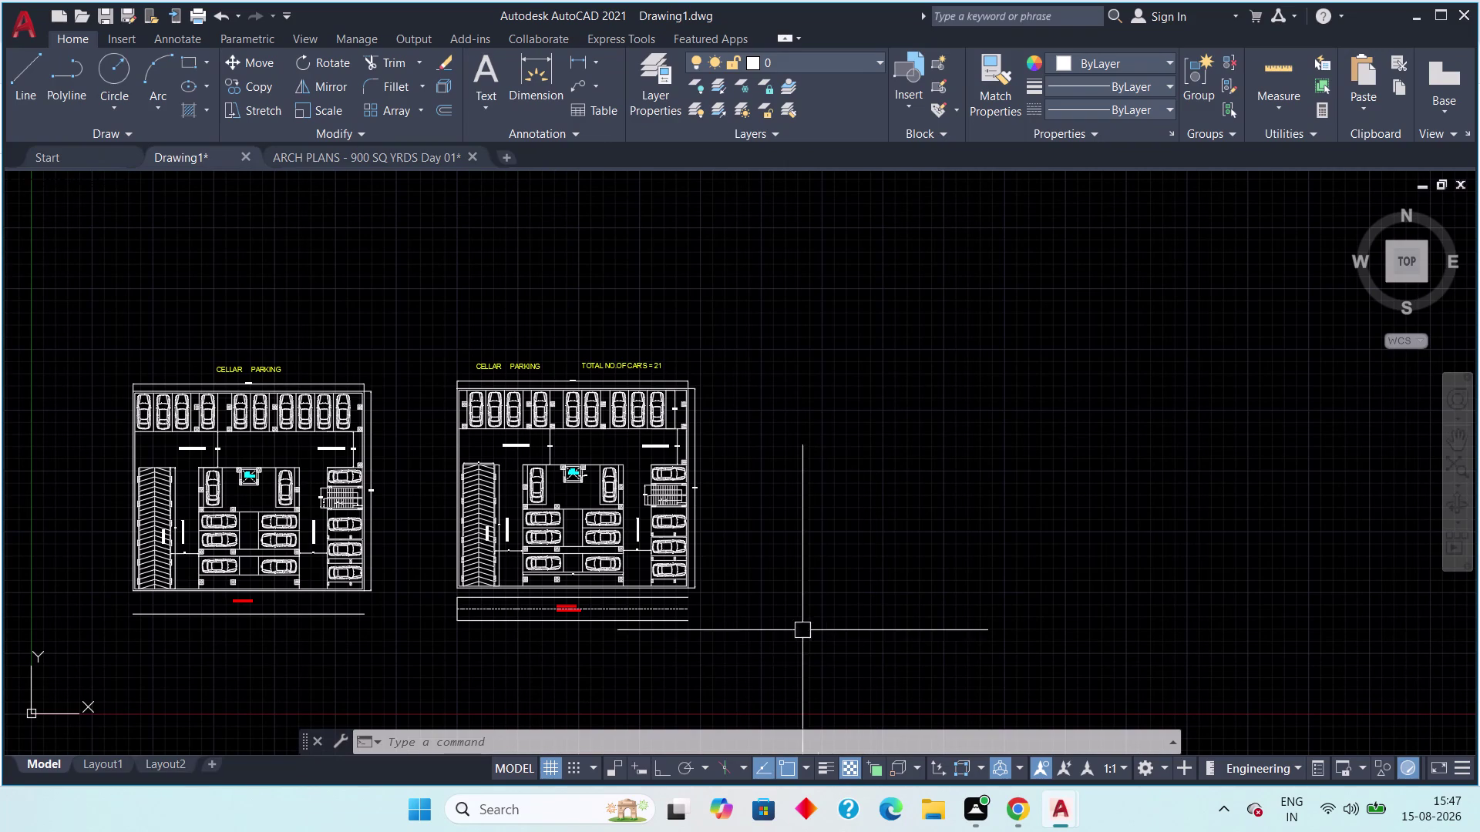
Undo the latest edits, reversing the erase of the cellar parking plan.
scroll(up, 3)
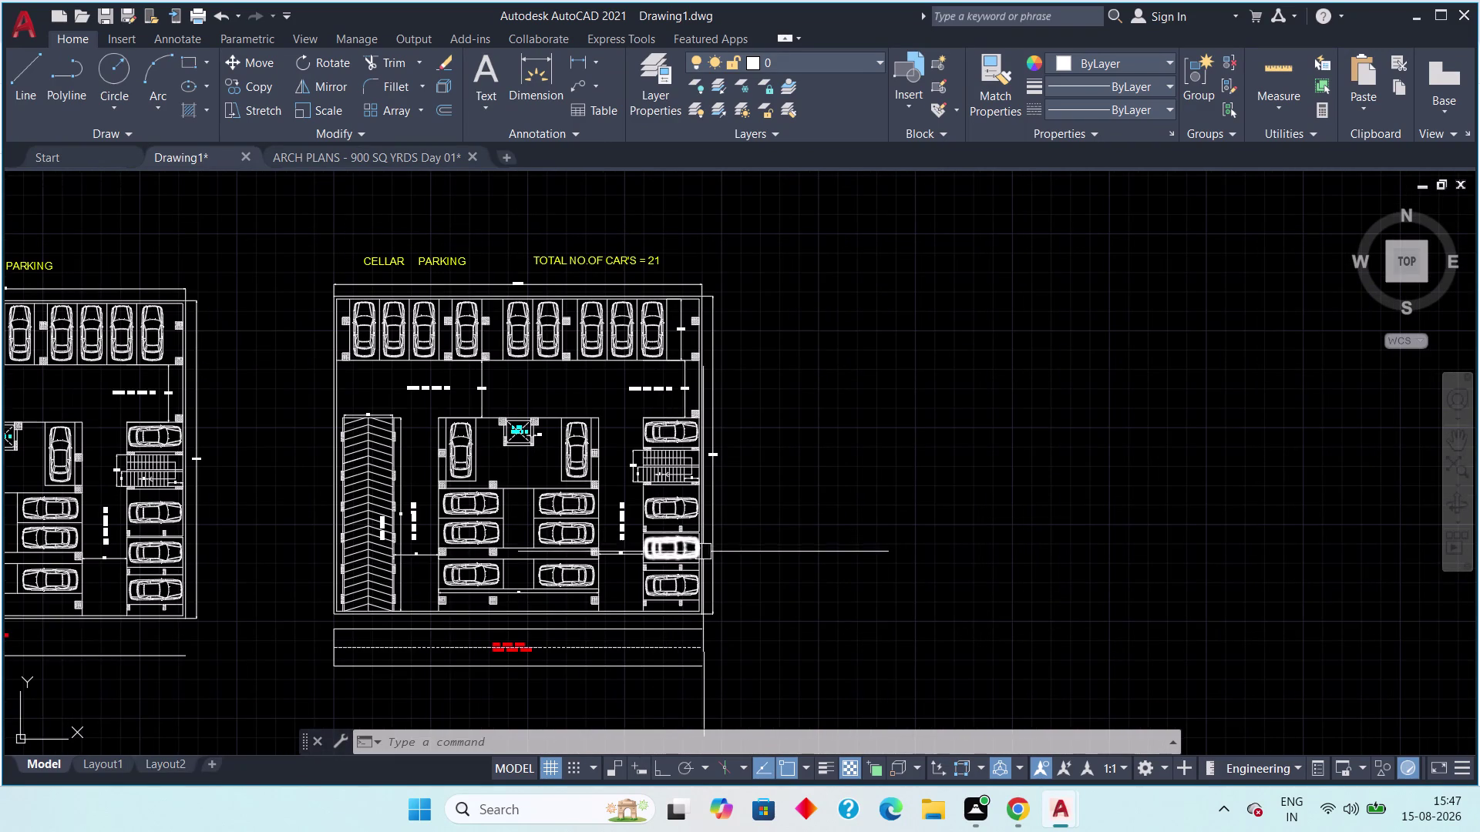
key(ctrl+z)
key(ctrl+z)
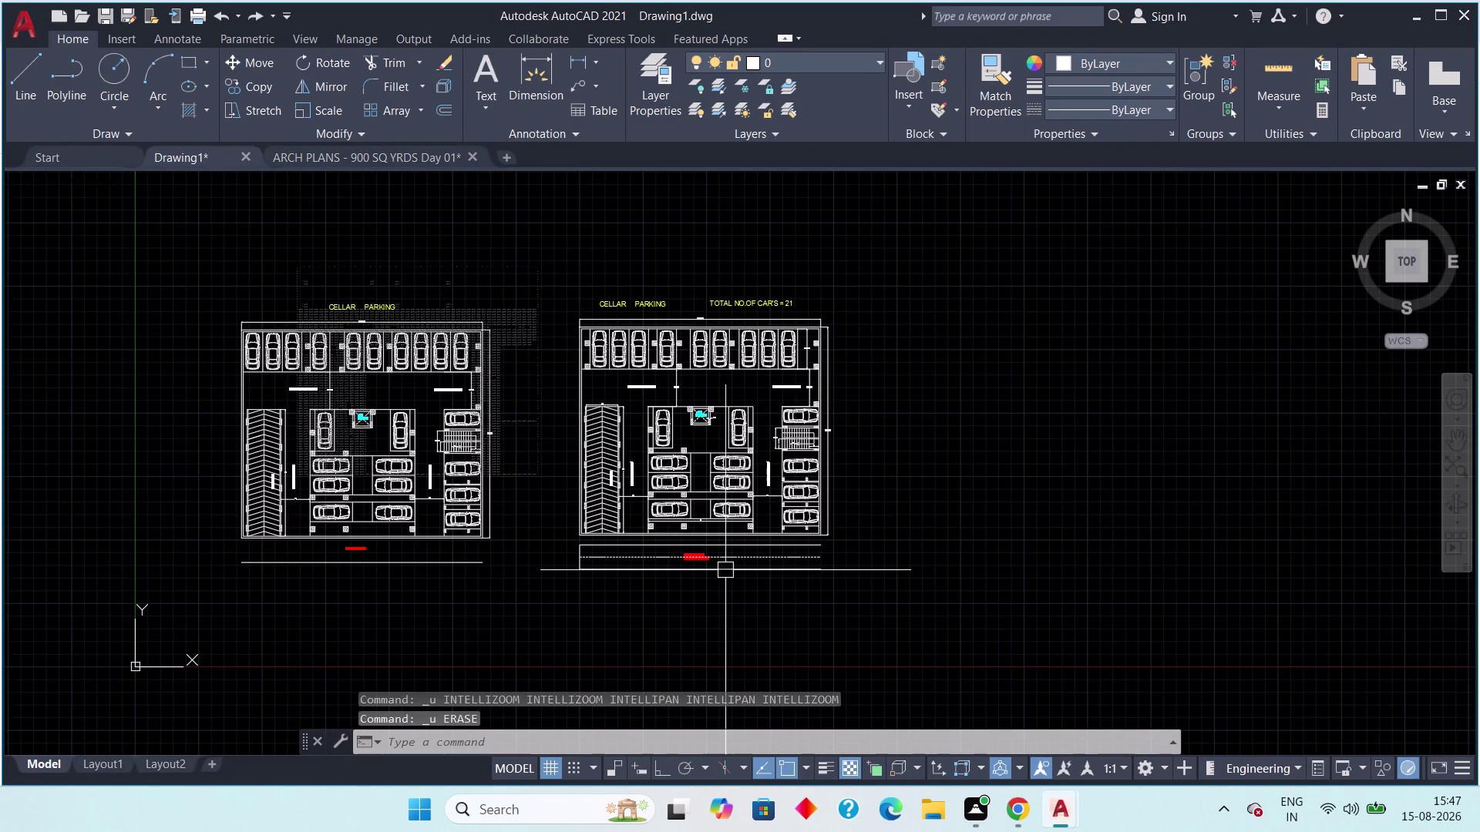
key(ctrl+z)
key(ctrl+z)
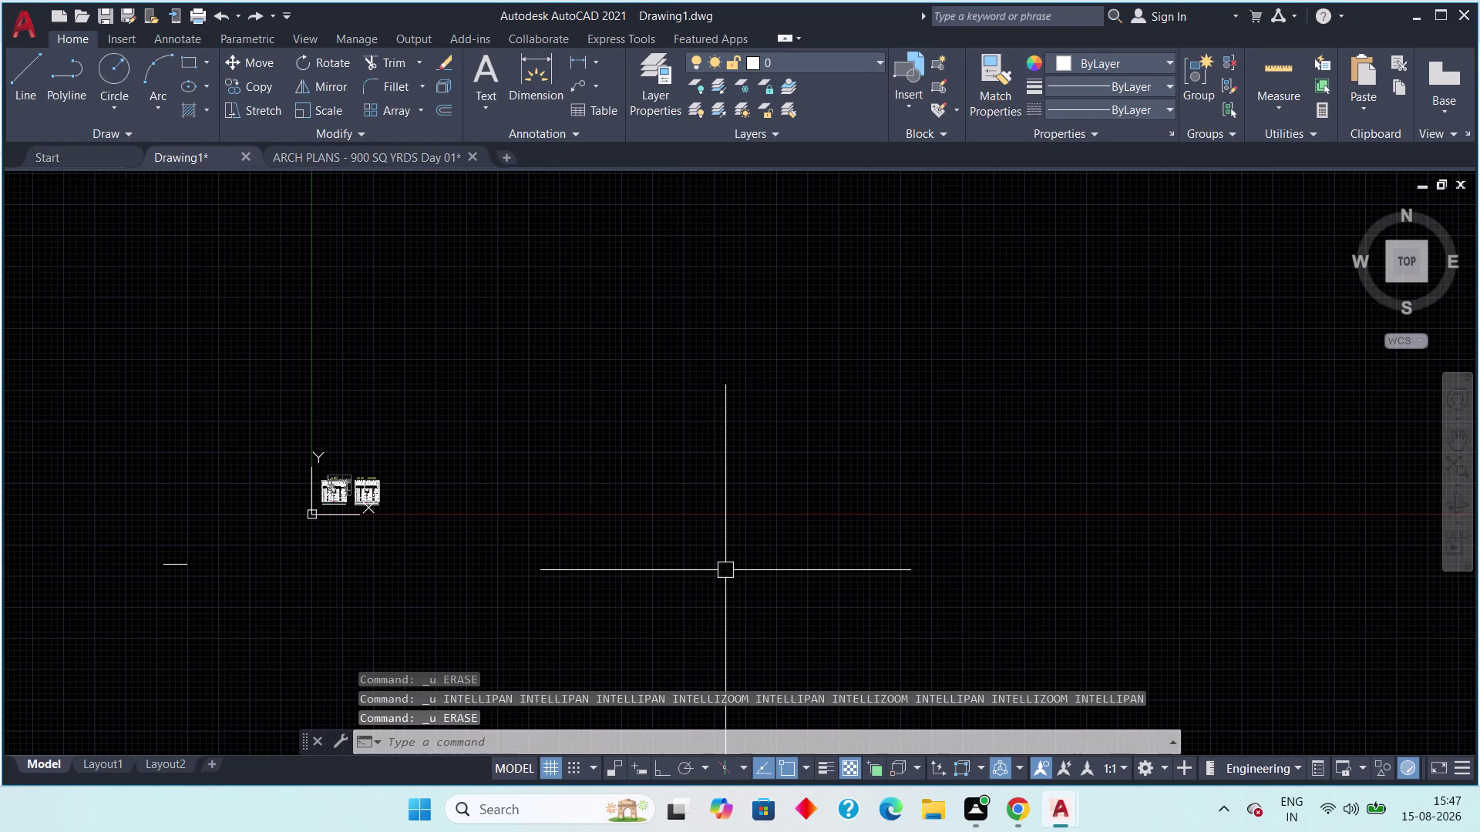
key(ctrl+z)
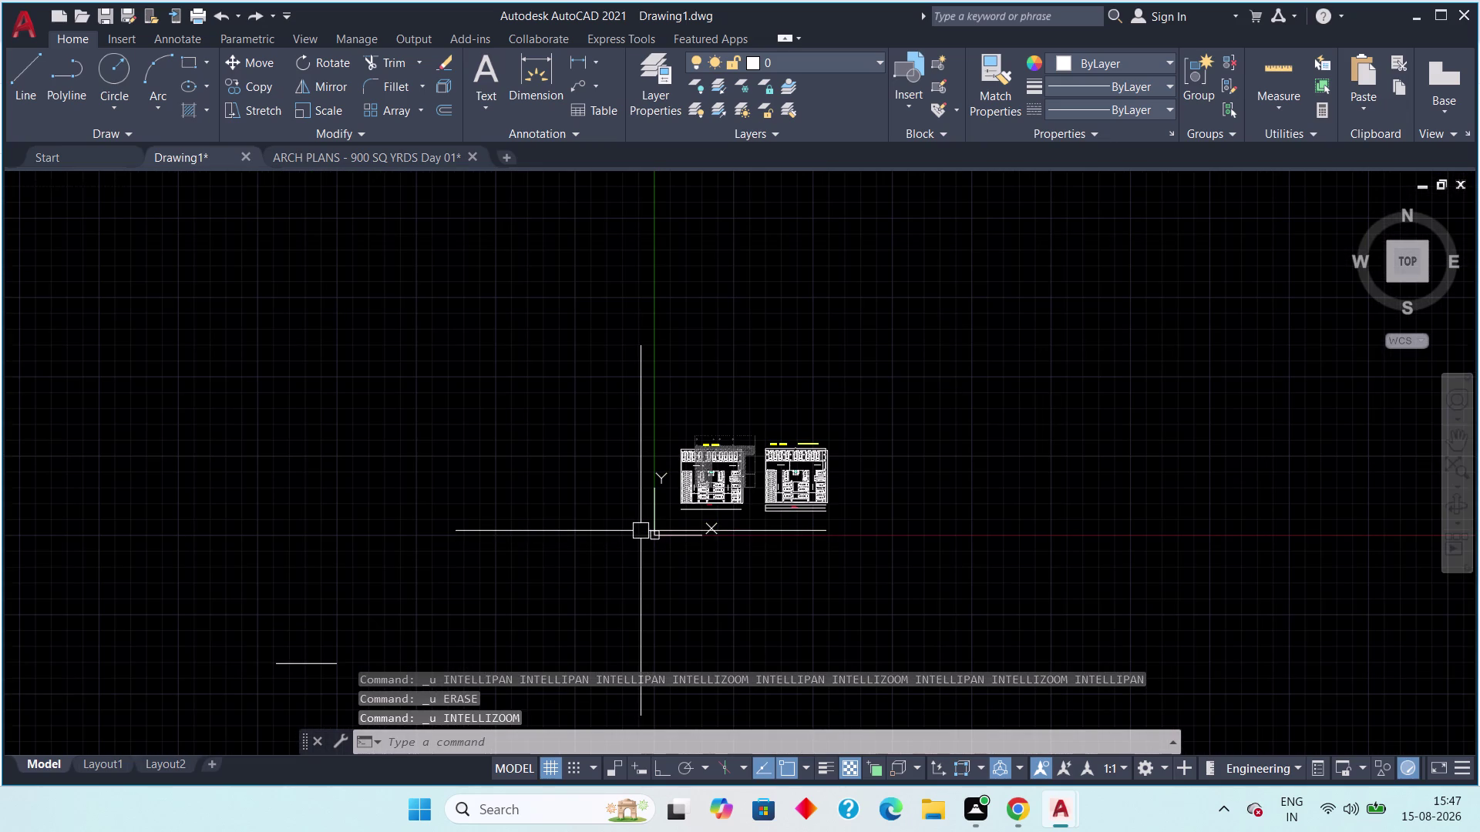
scroll(up, 3)
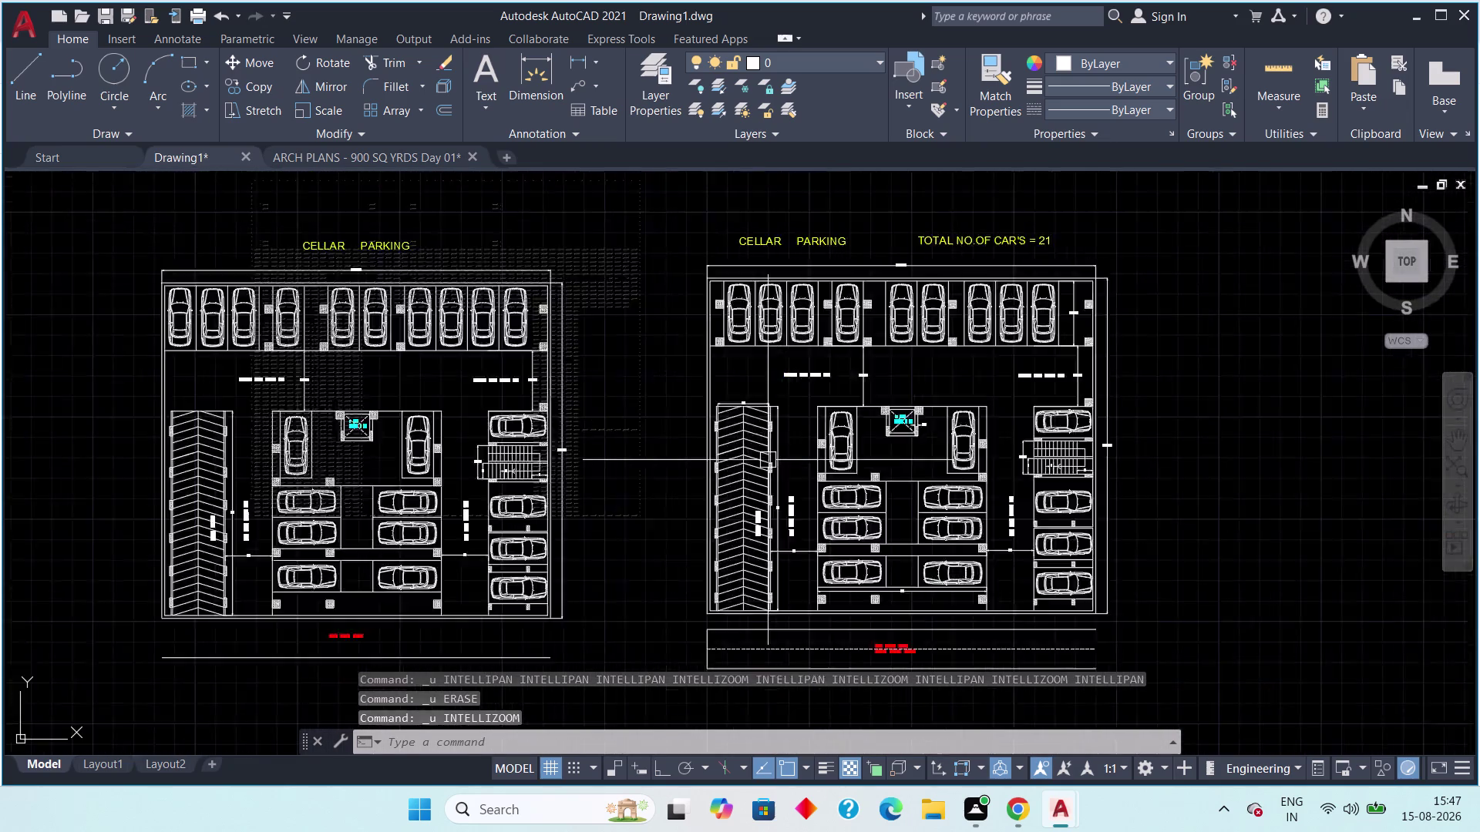
scroll(up, 3)
scroll(down, 3)
scroll(down, 3)
scroll(down, 3)
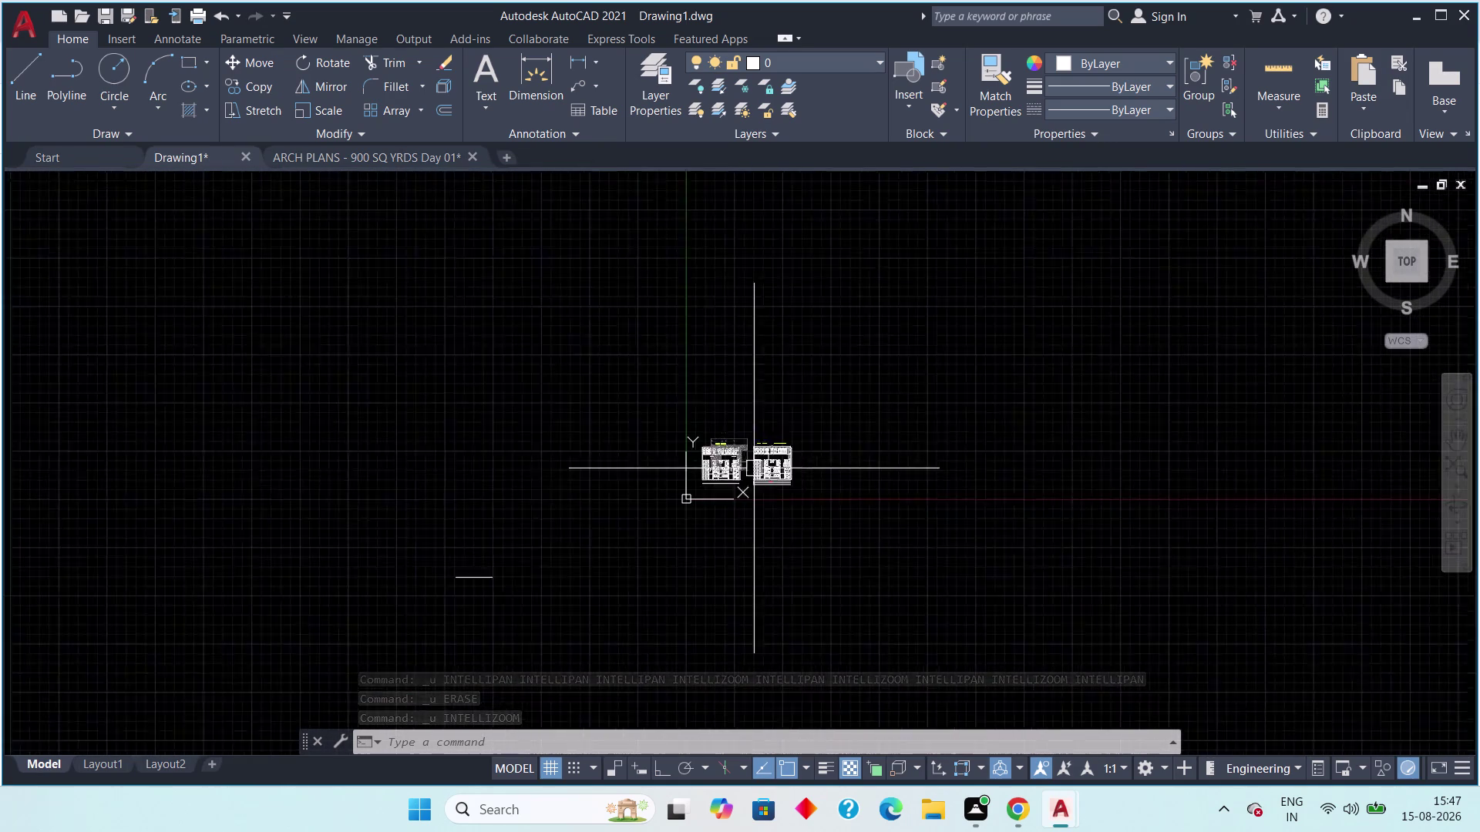
Keep undoing to reverse the earlier erase and the copy of the plan.
key(ctrl+z)
key(ctrl+z)
key(ctrl+z)
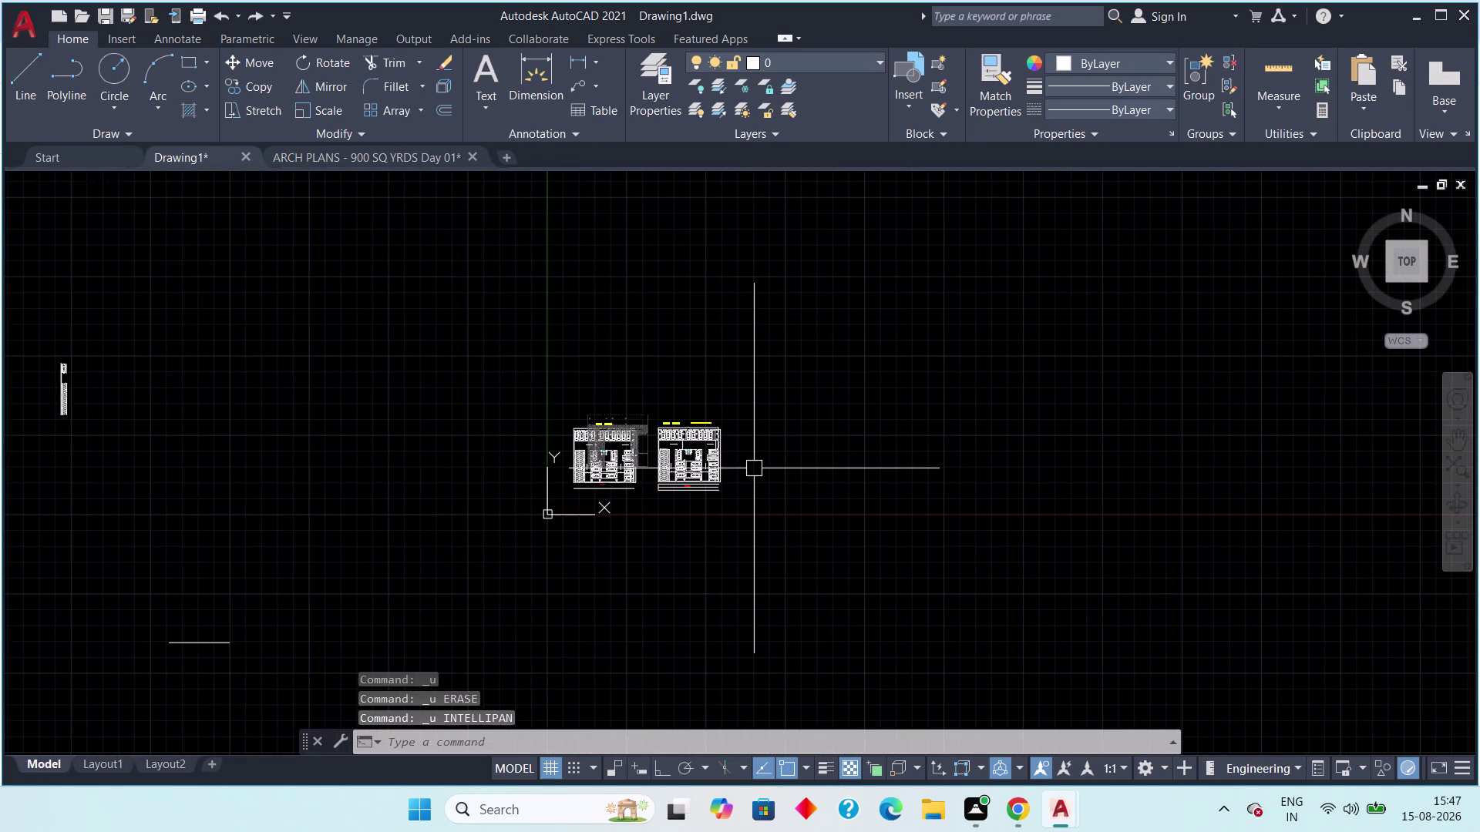
key(ctrl+z)
key(ctrl+z)
key(ctrl+z)
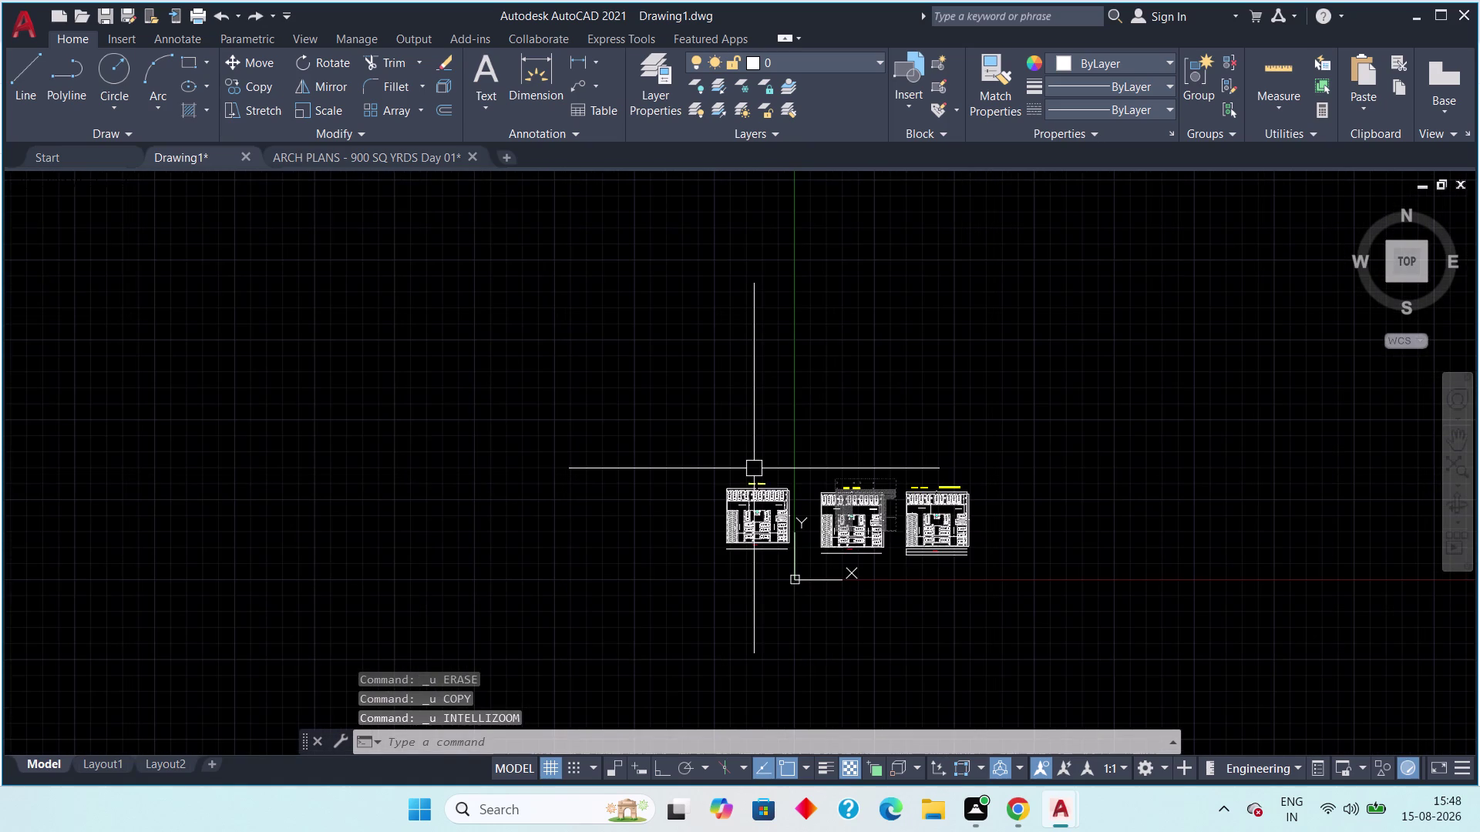
key(ctrl+z)
key(ctrl+z)
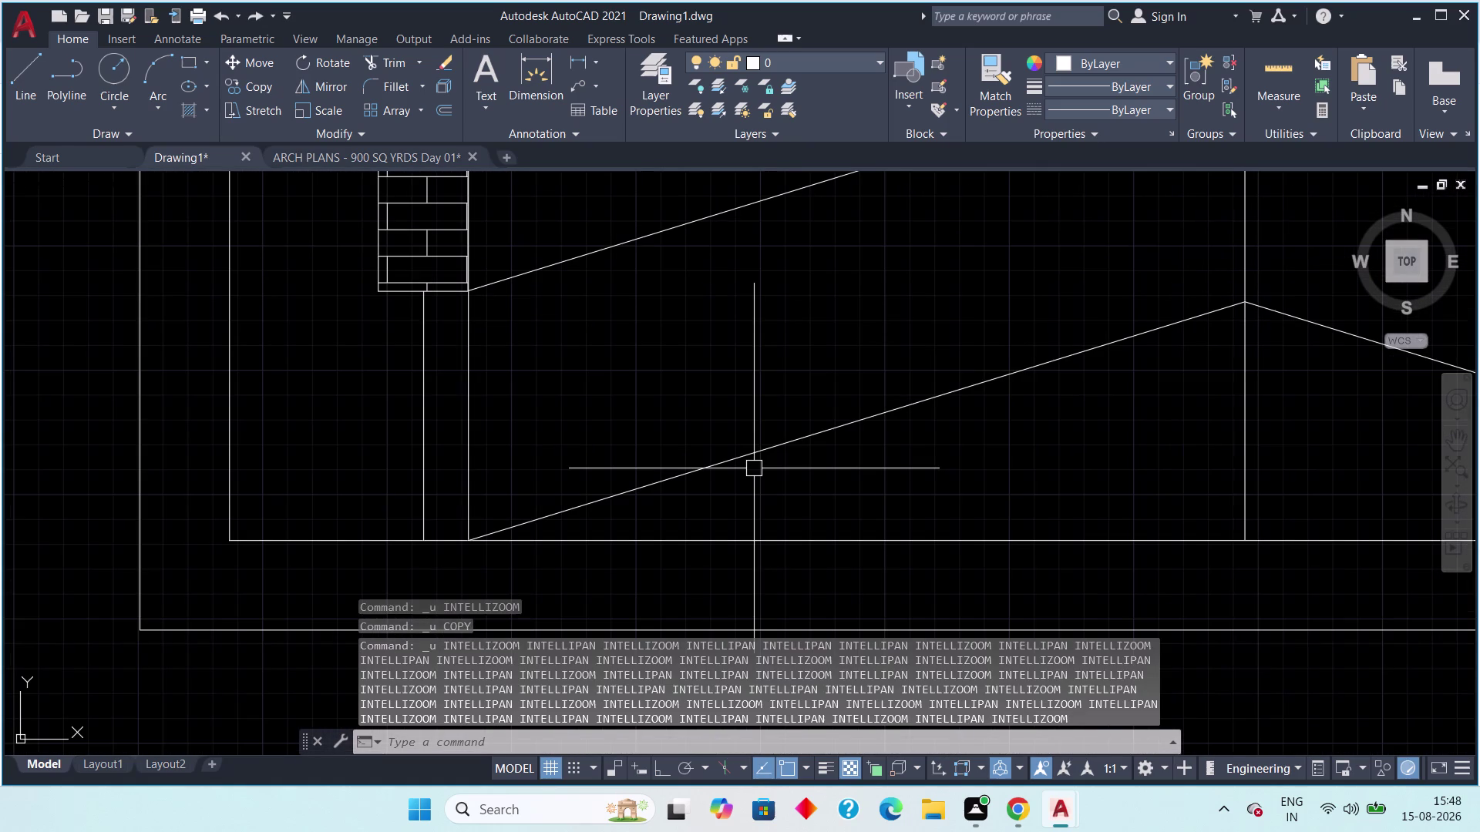
Zoom and pan so both cellar parking plans show side by side.
scroll(down, 3)
scroll(down, 3)
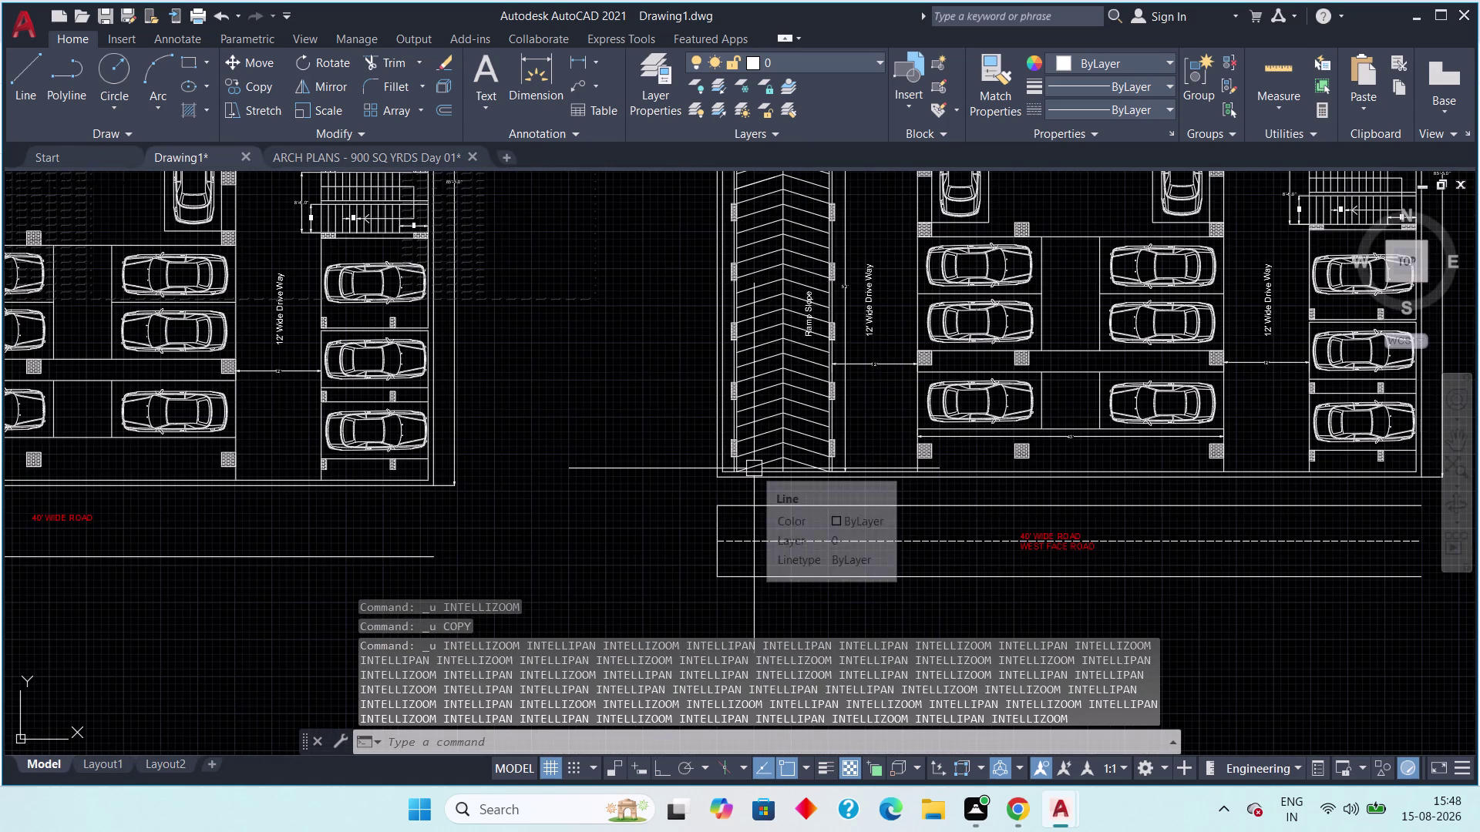
scroll(up, 3)
scroll(up, 3)
scroll(down, 3)
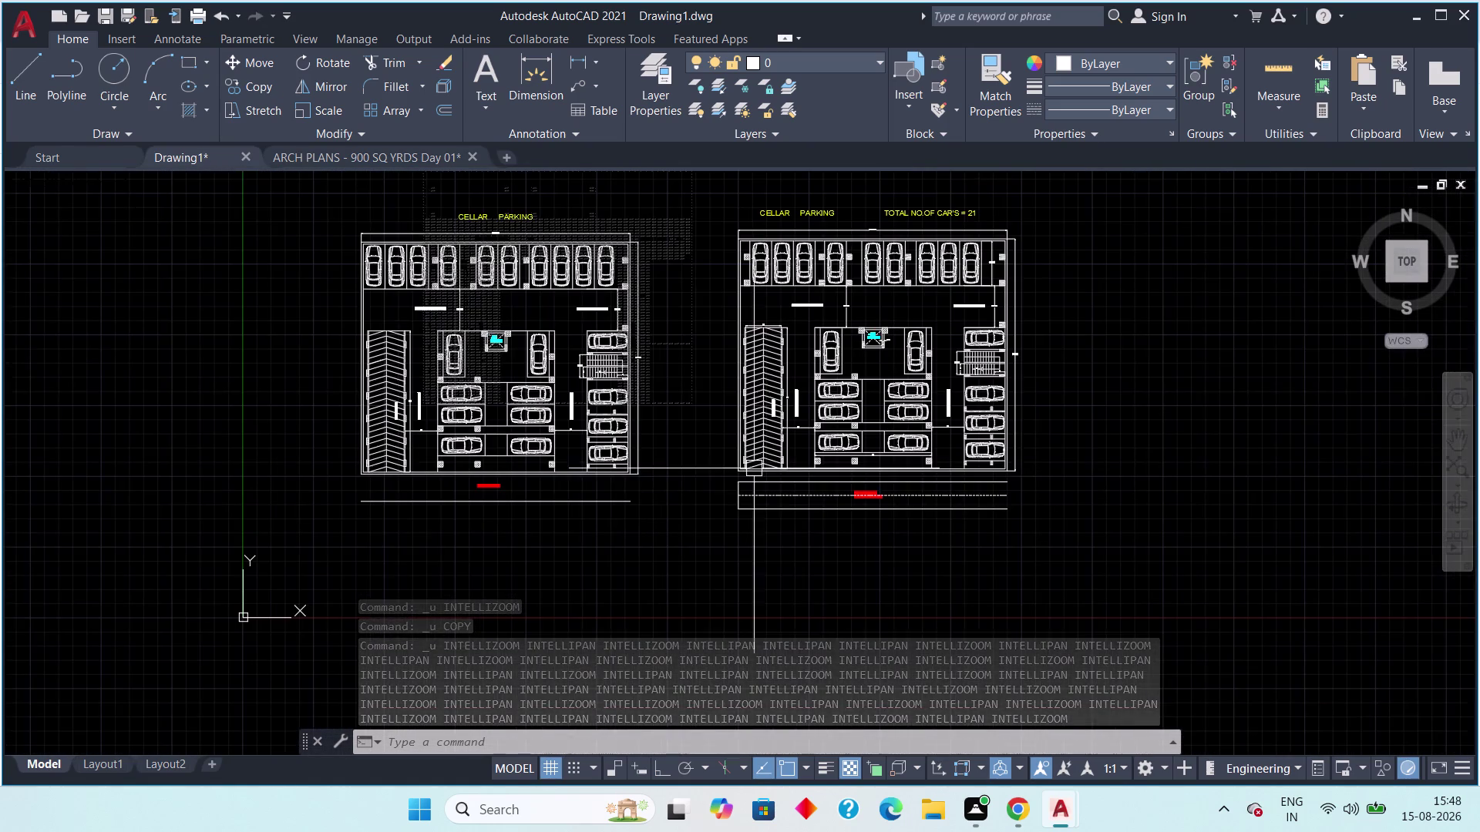
middle_drag(805, 502, 740, 516)
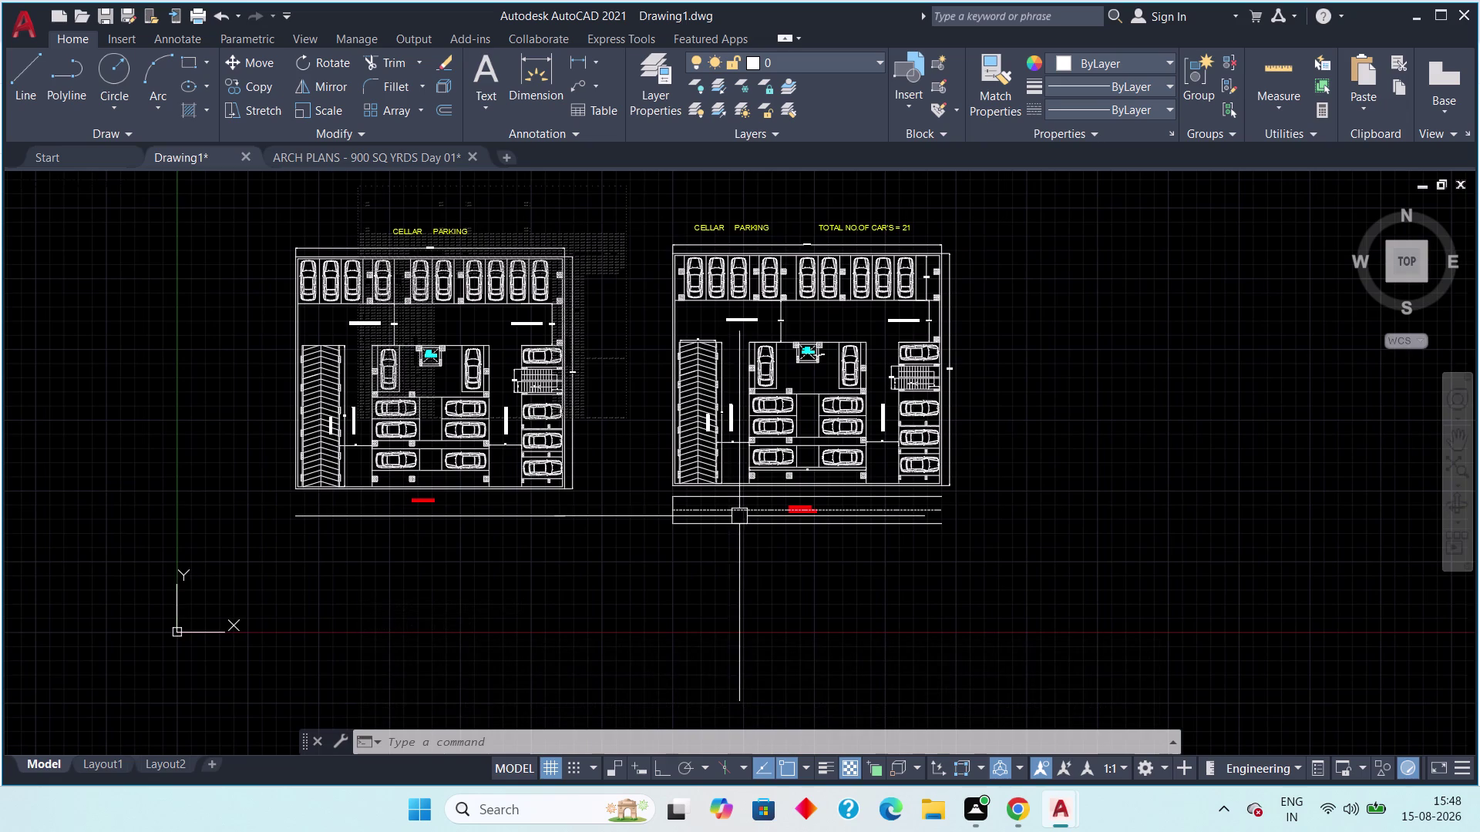
scroll(down, 3)
Select the hatch on the left cellar parking plan.
click(656, 337)
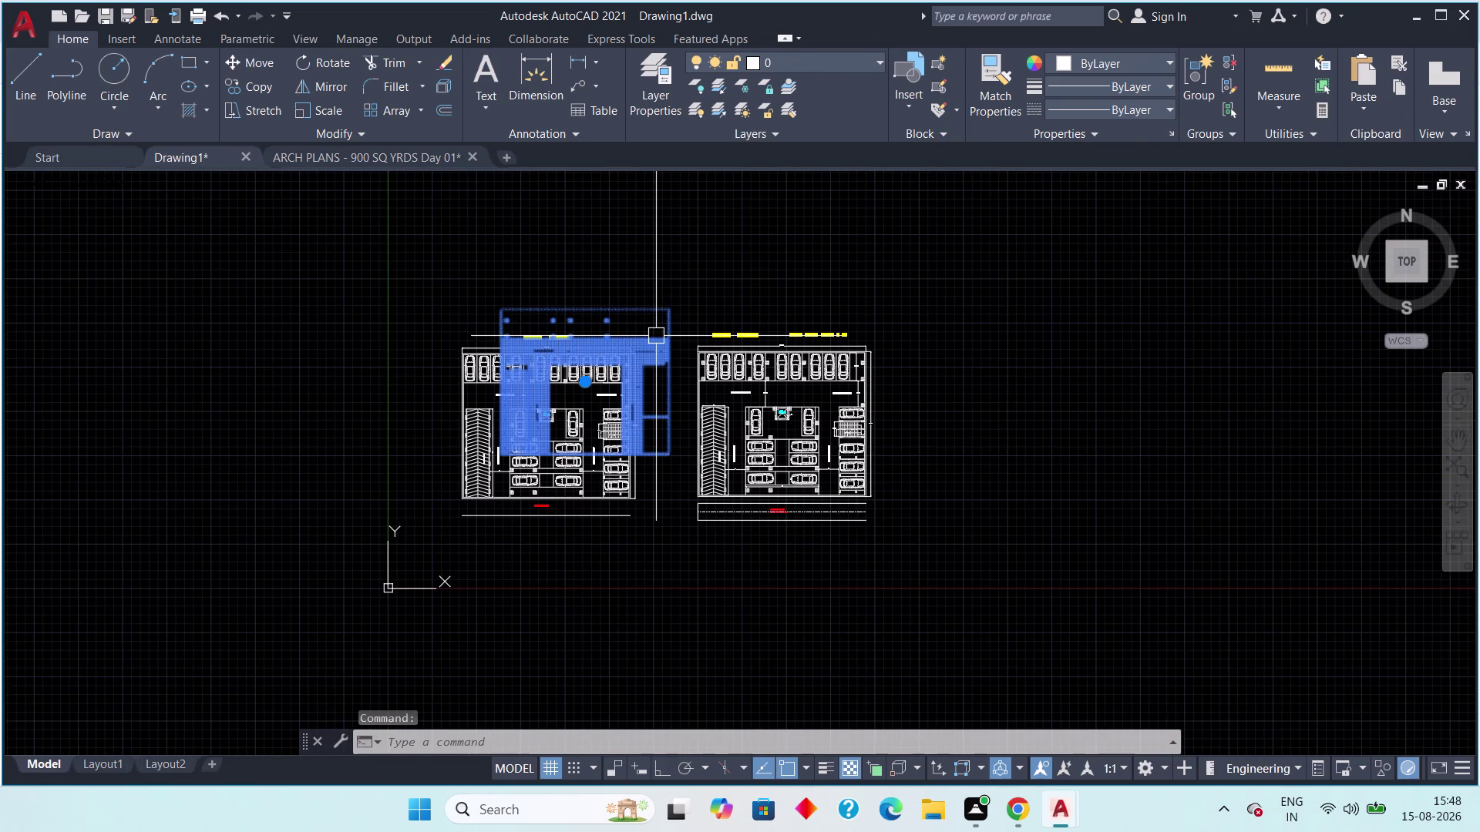
scroll(up, 3)
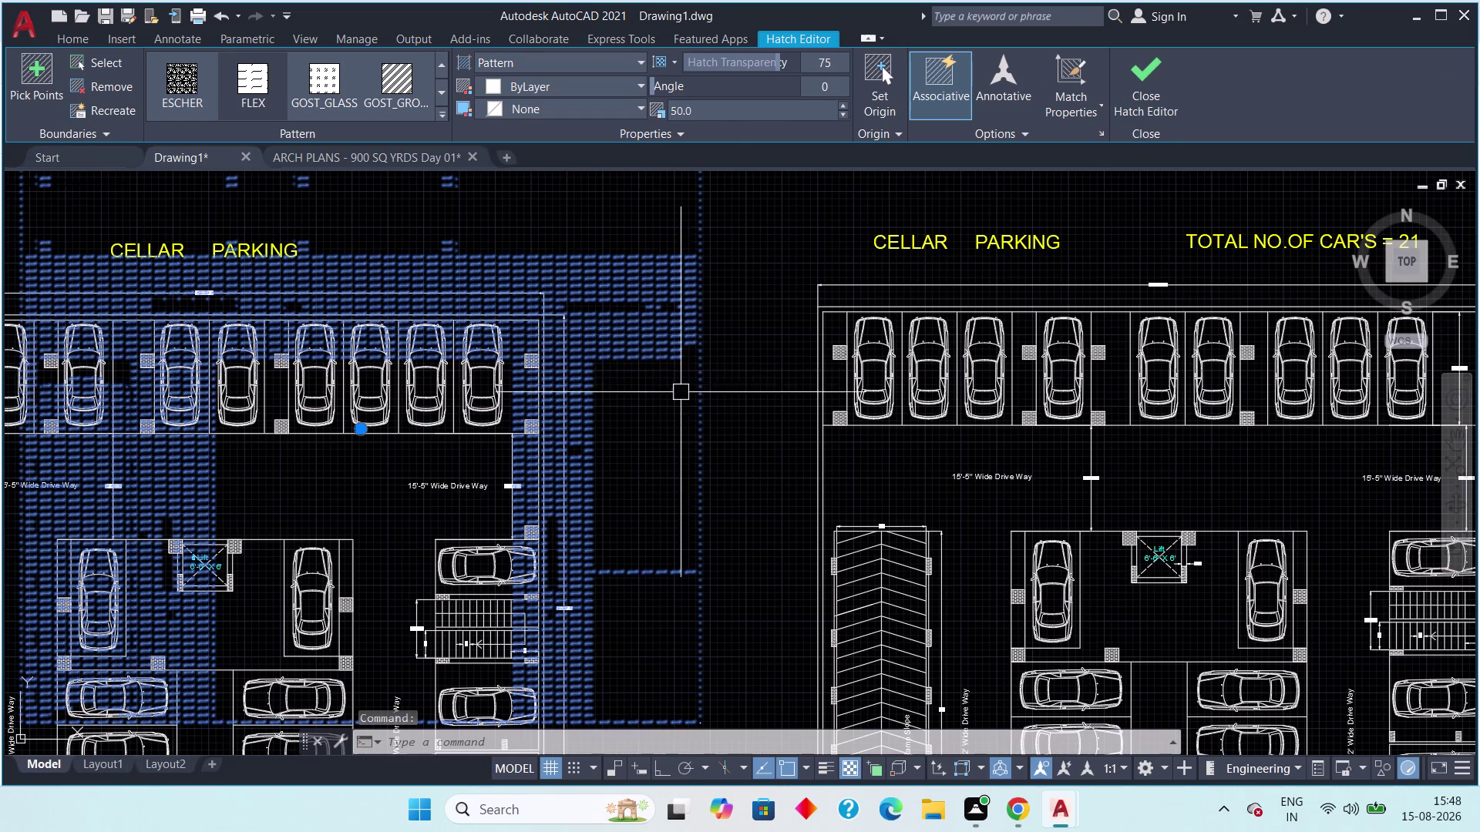
middle_drag(674, 383, 571, 155)
middle_drag(559, 285, 684, 551)
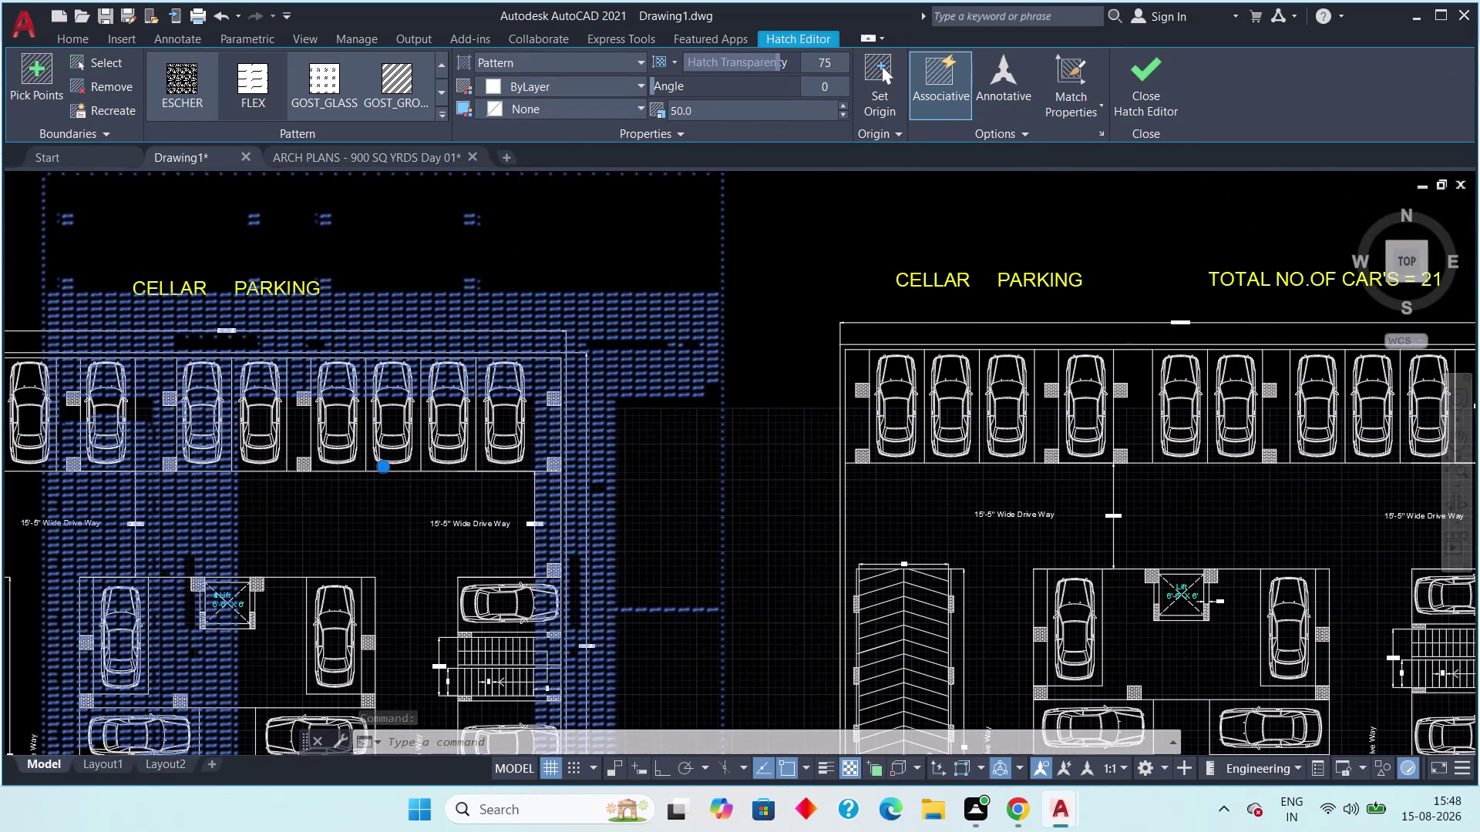
scroll(down, 3)
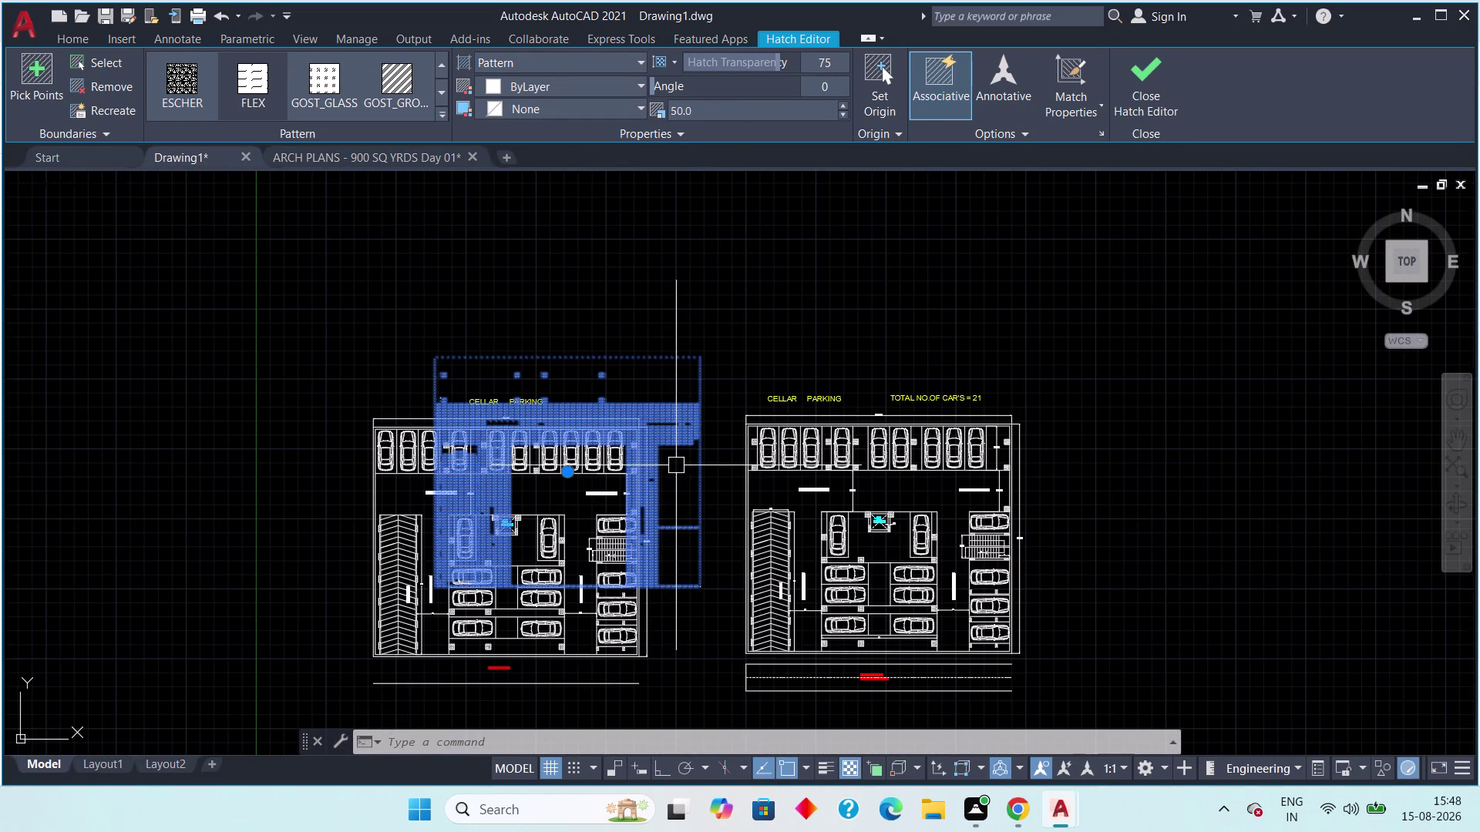
Attempt a MOVE of the hatch, then cancel it.
text(m)
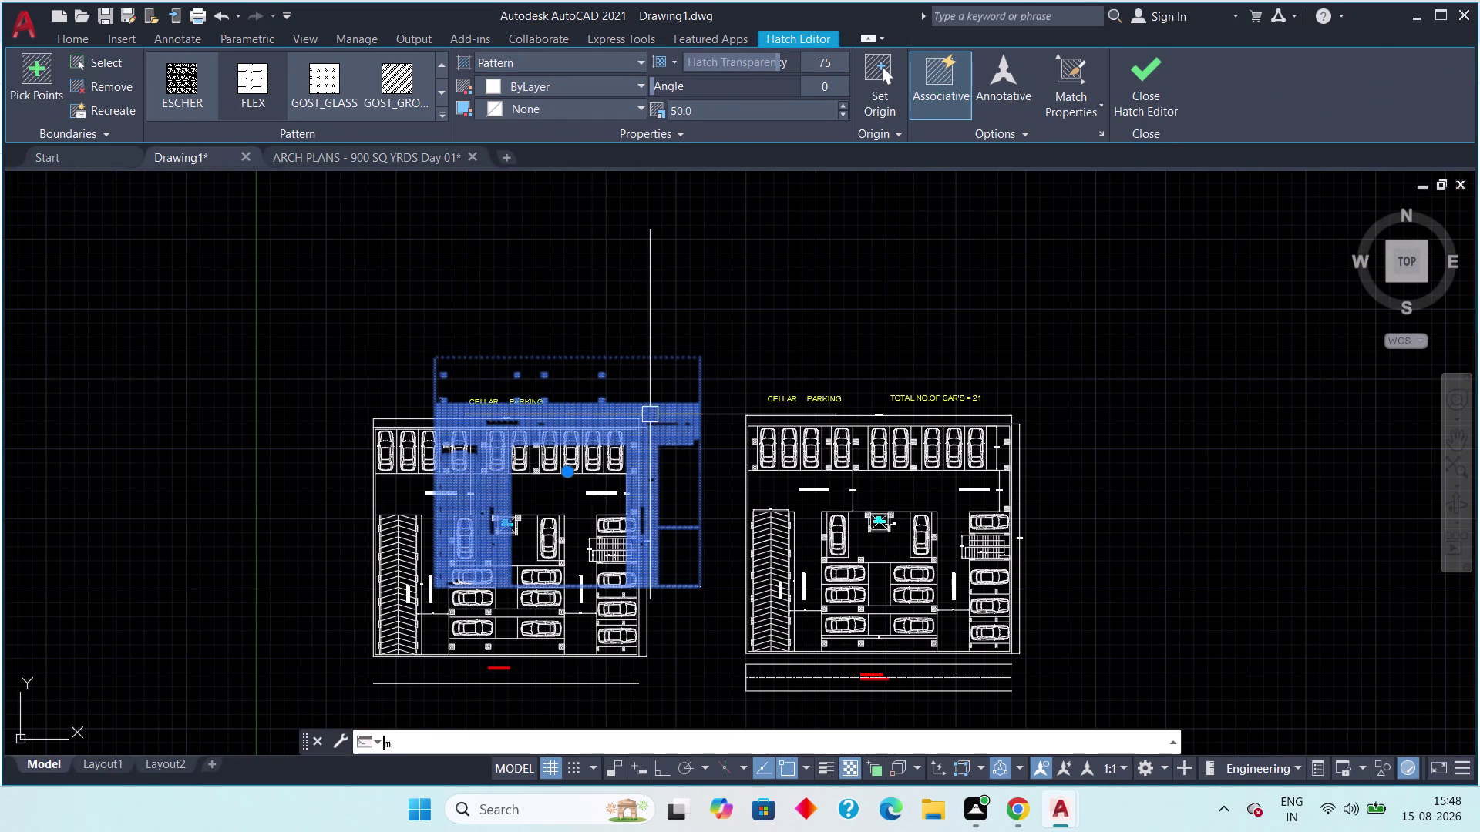
key(space)
scroll(up, 3)
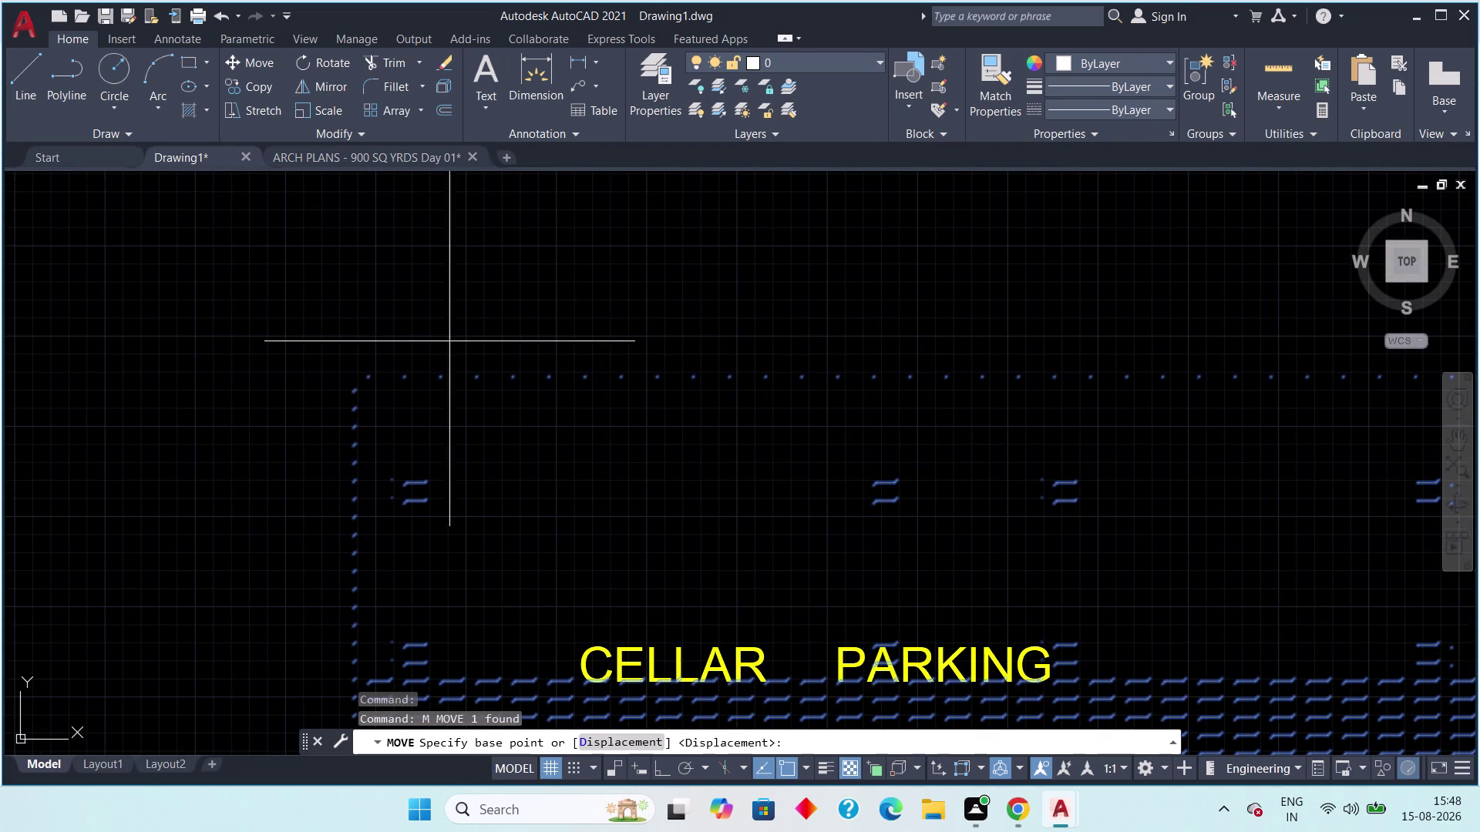
drag(454, 340, 395, 389)
drag(353, 448, 348, 457)
scroll(down, 3)
middle_drag(509, 418, 523, 382)
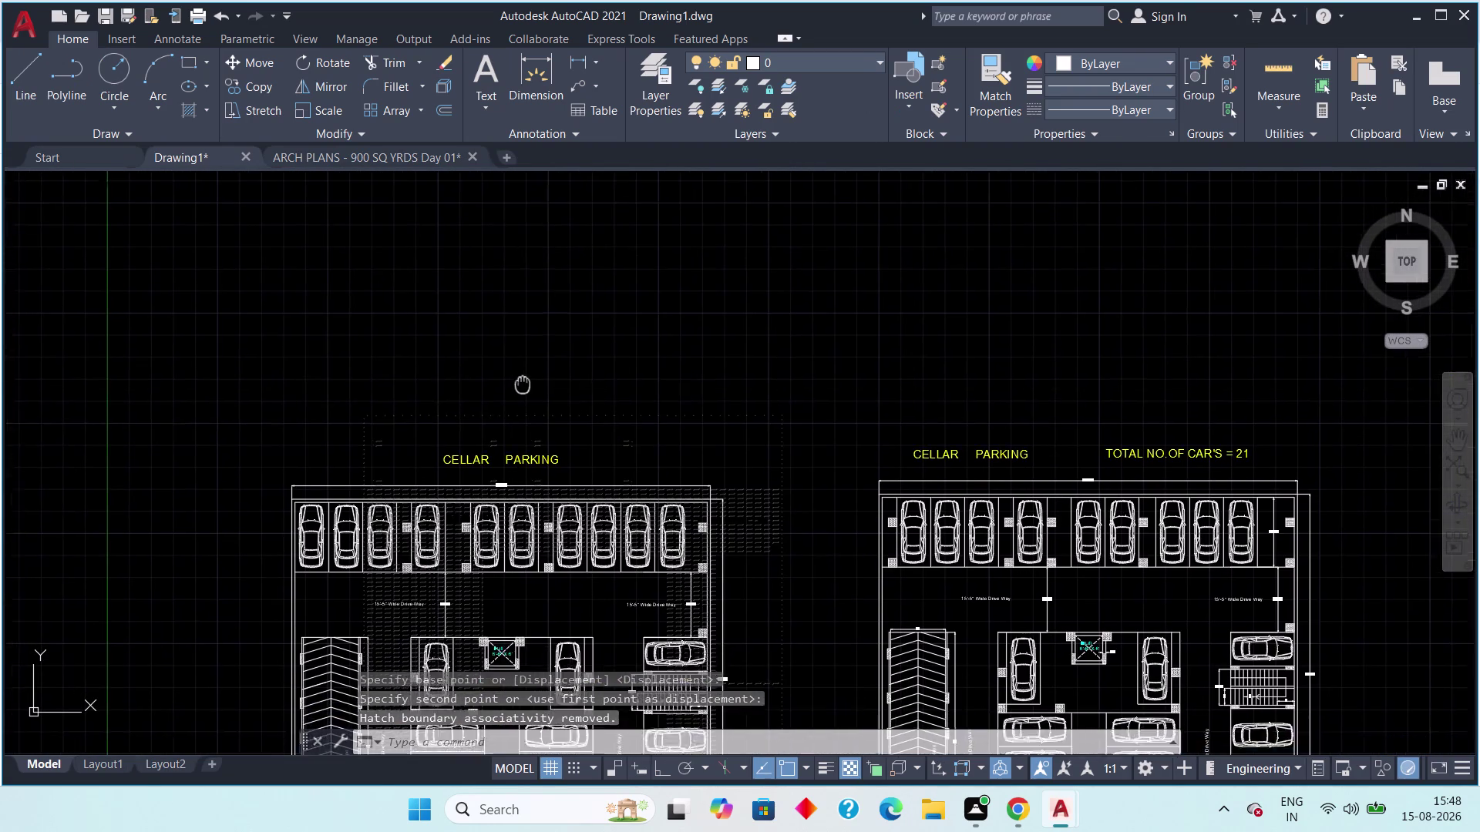
middle_drag(523, 381, 524, 358)
scroll(down, 3)
key(Escape)
key(Escape)
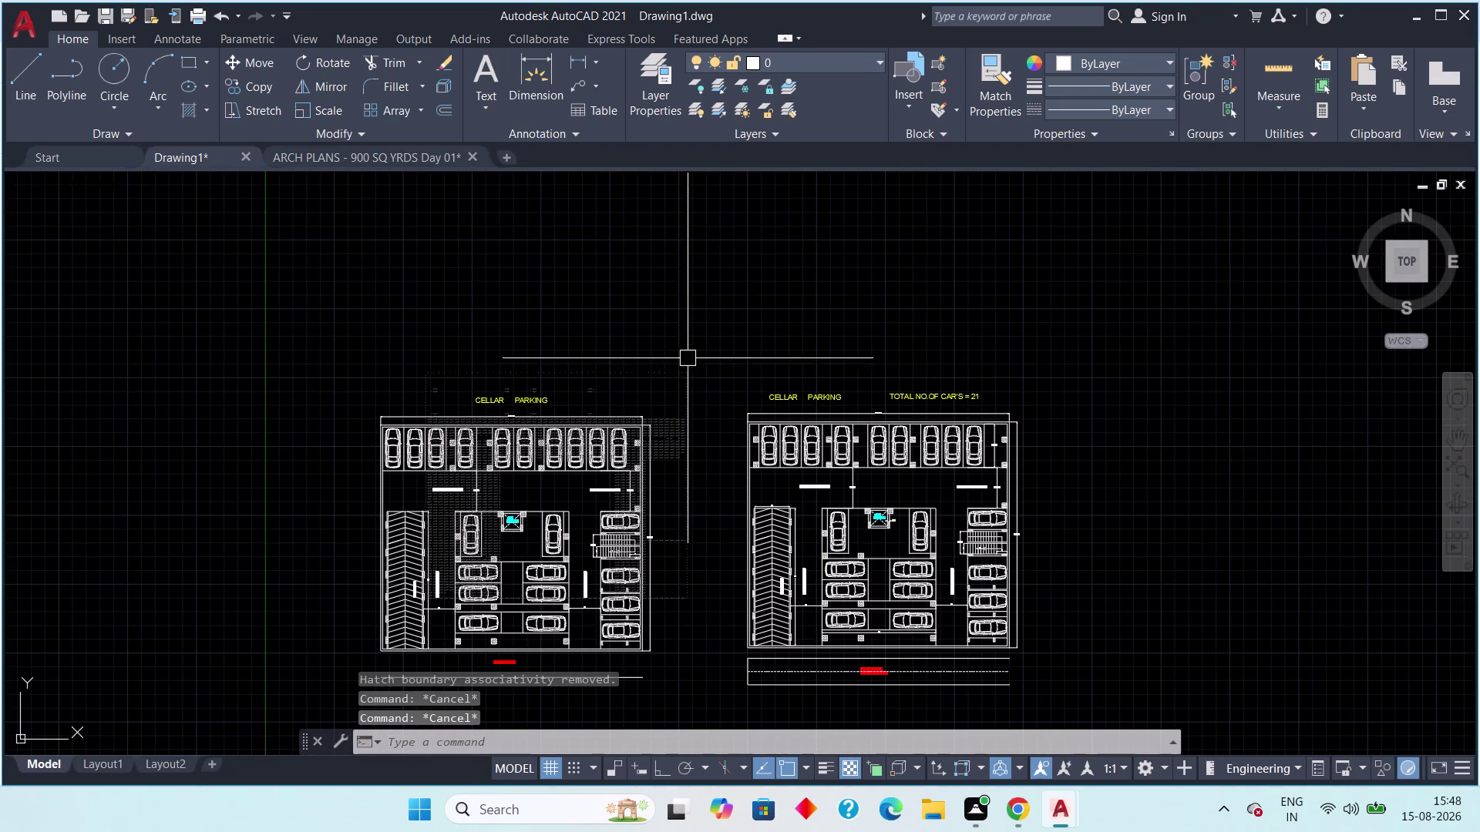
Reselect the hatch and move it into open space upper right of the plans.
click(683, 434)
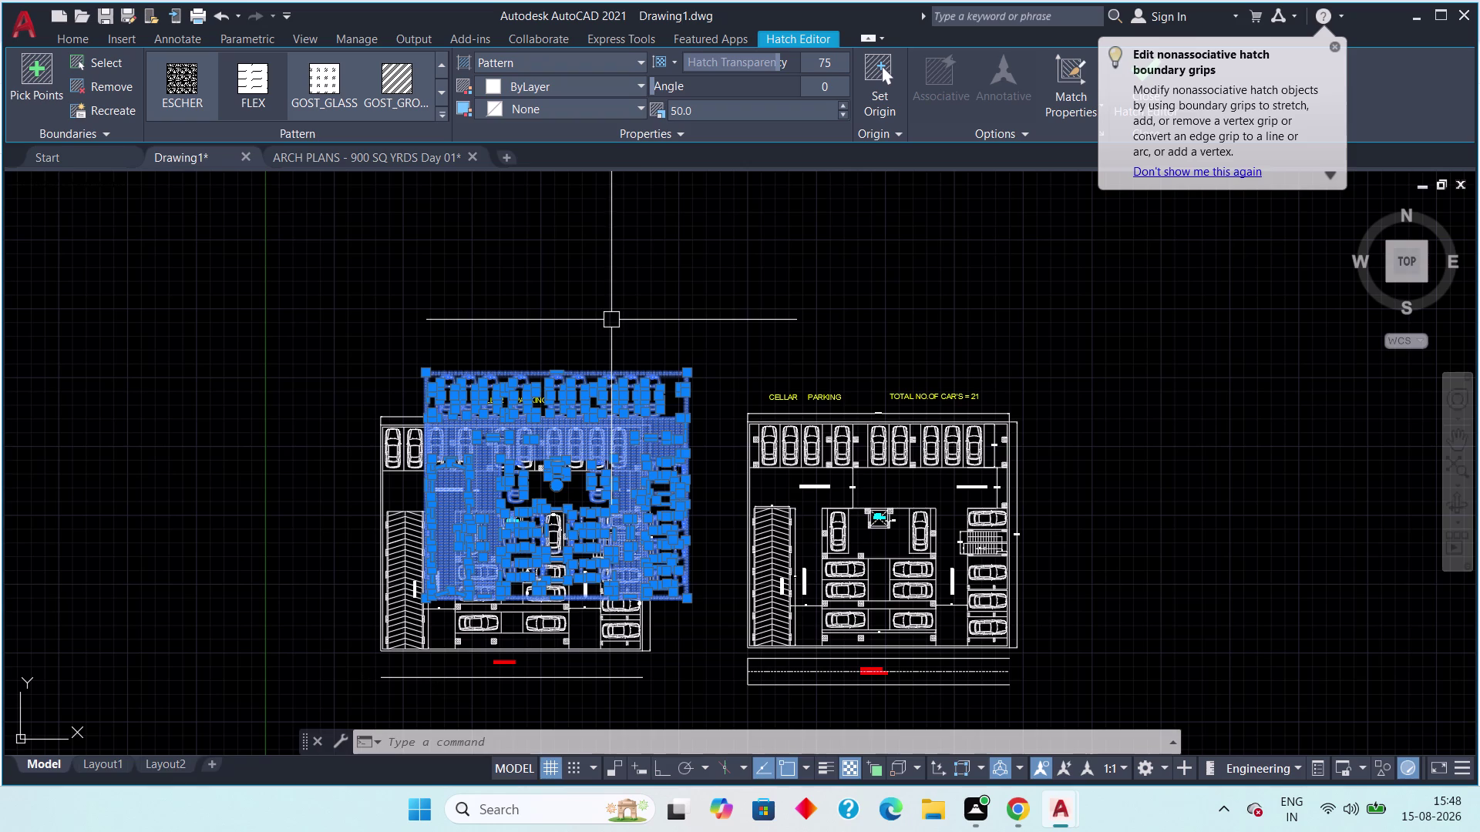
key(m)
key(space)
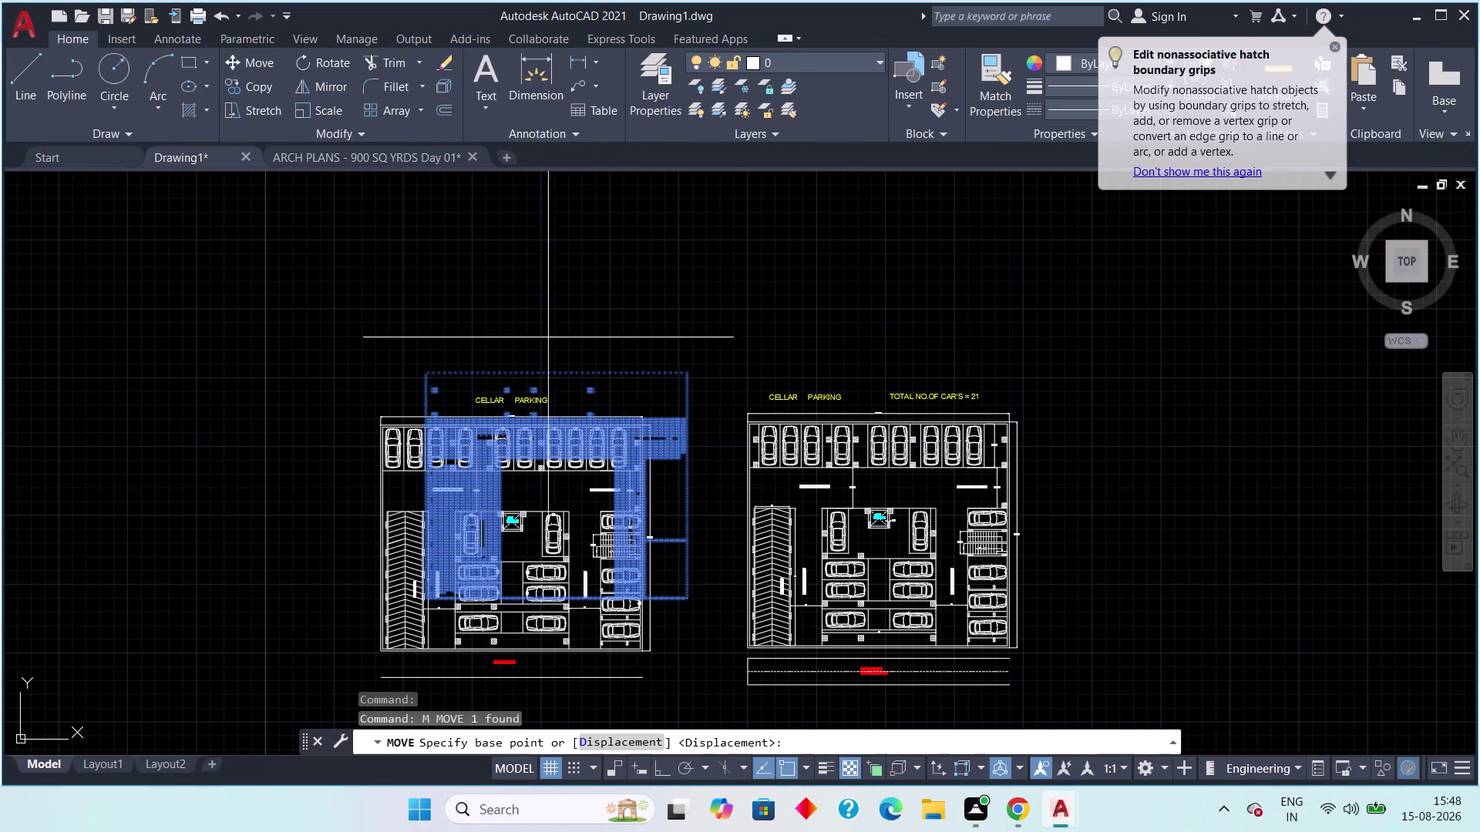
scroll(up, 3)
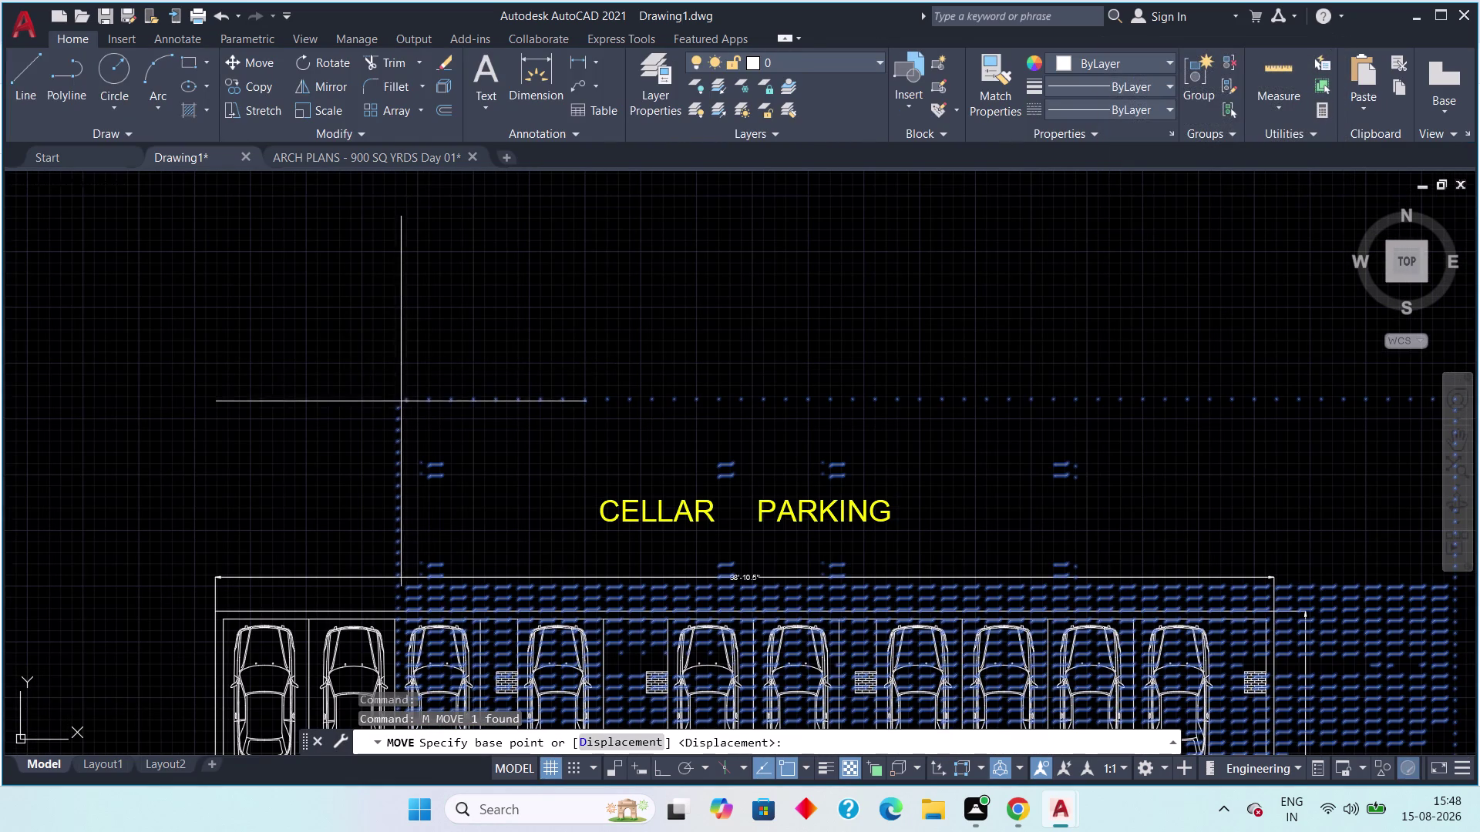
scroll(down, 3)
drag(490, 370, 462, 396)
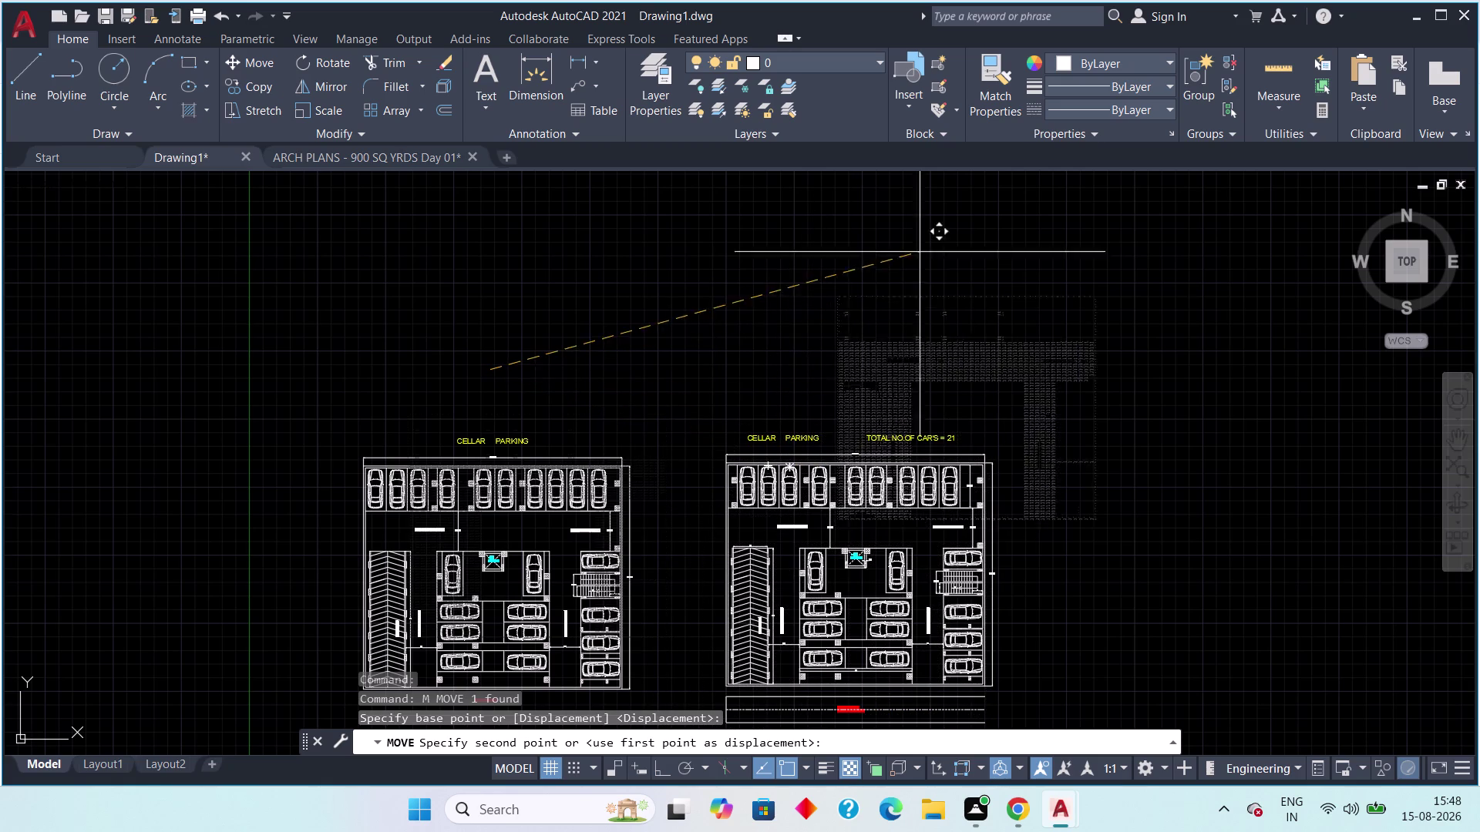
click(1124, 247)
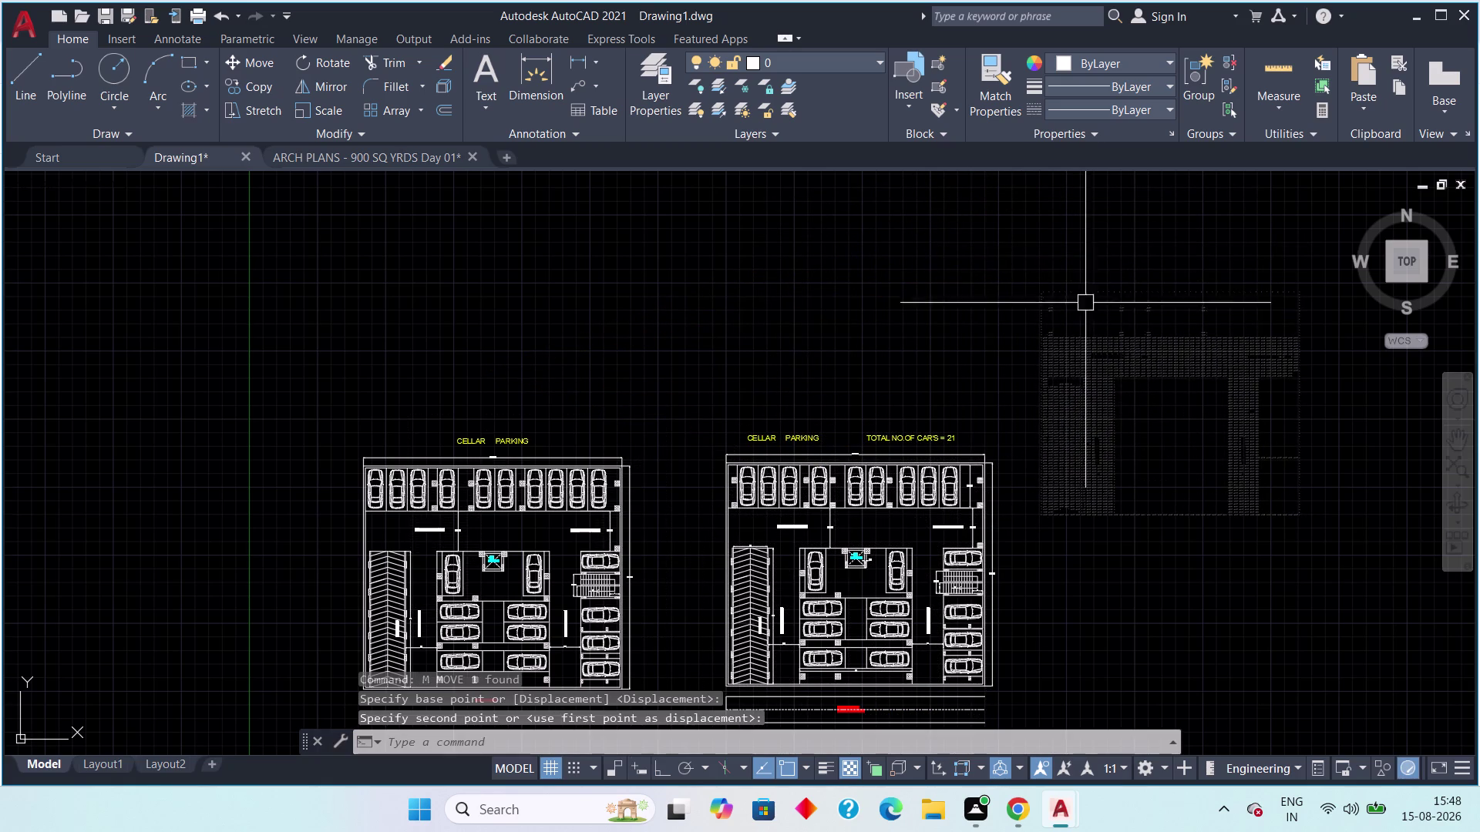
Delete the moved stray hatch and zoom in on the right parking plan.
middle_drag(1063, 316, 932, 321)
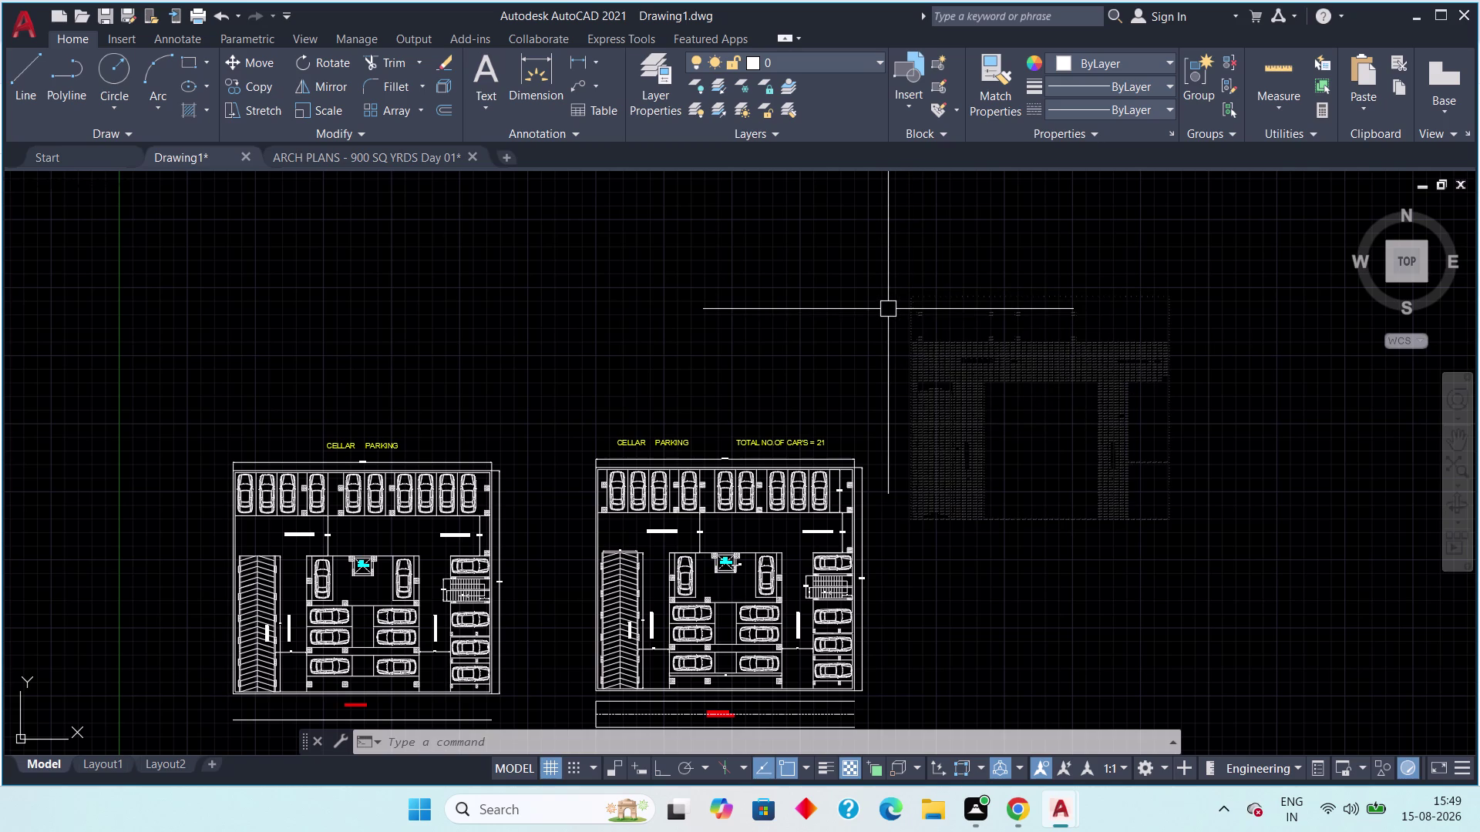
click(967, 367)
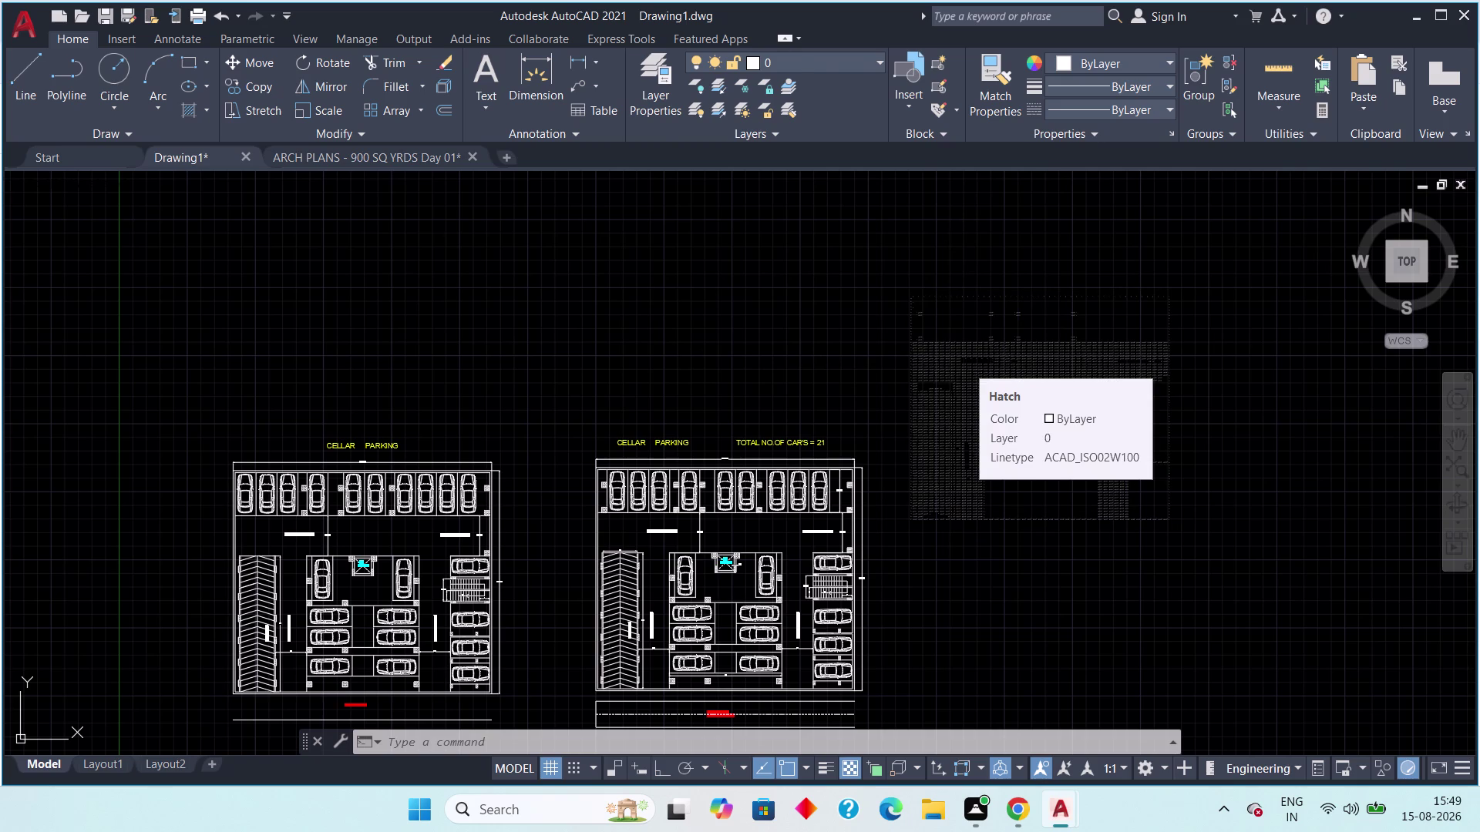
key(Delete)
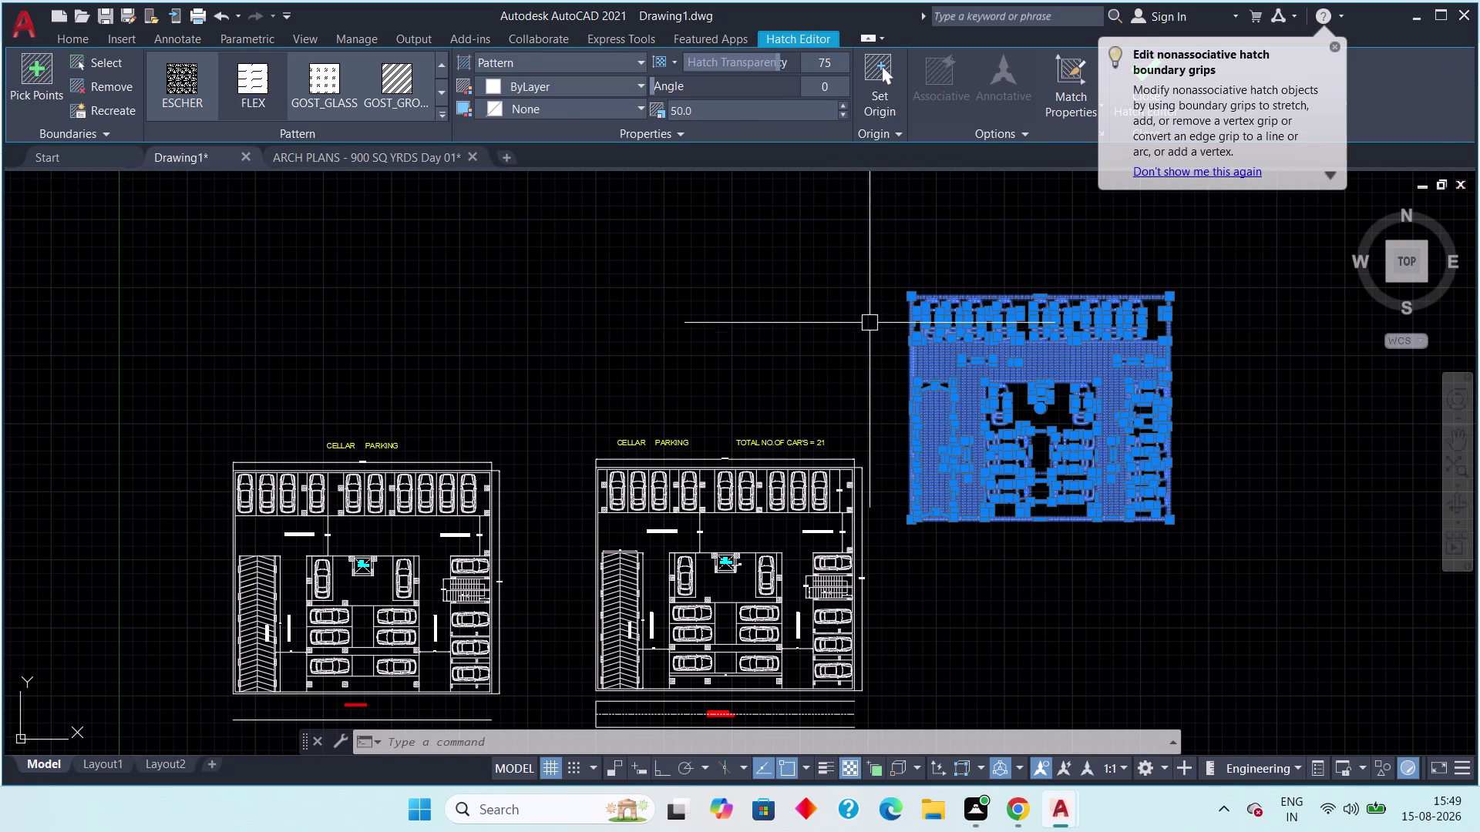
key(Delete)
middle_drag(886, 312, 905, 232)
scroll(up, 3)
middle_drag(747, 436, 797, 380)
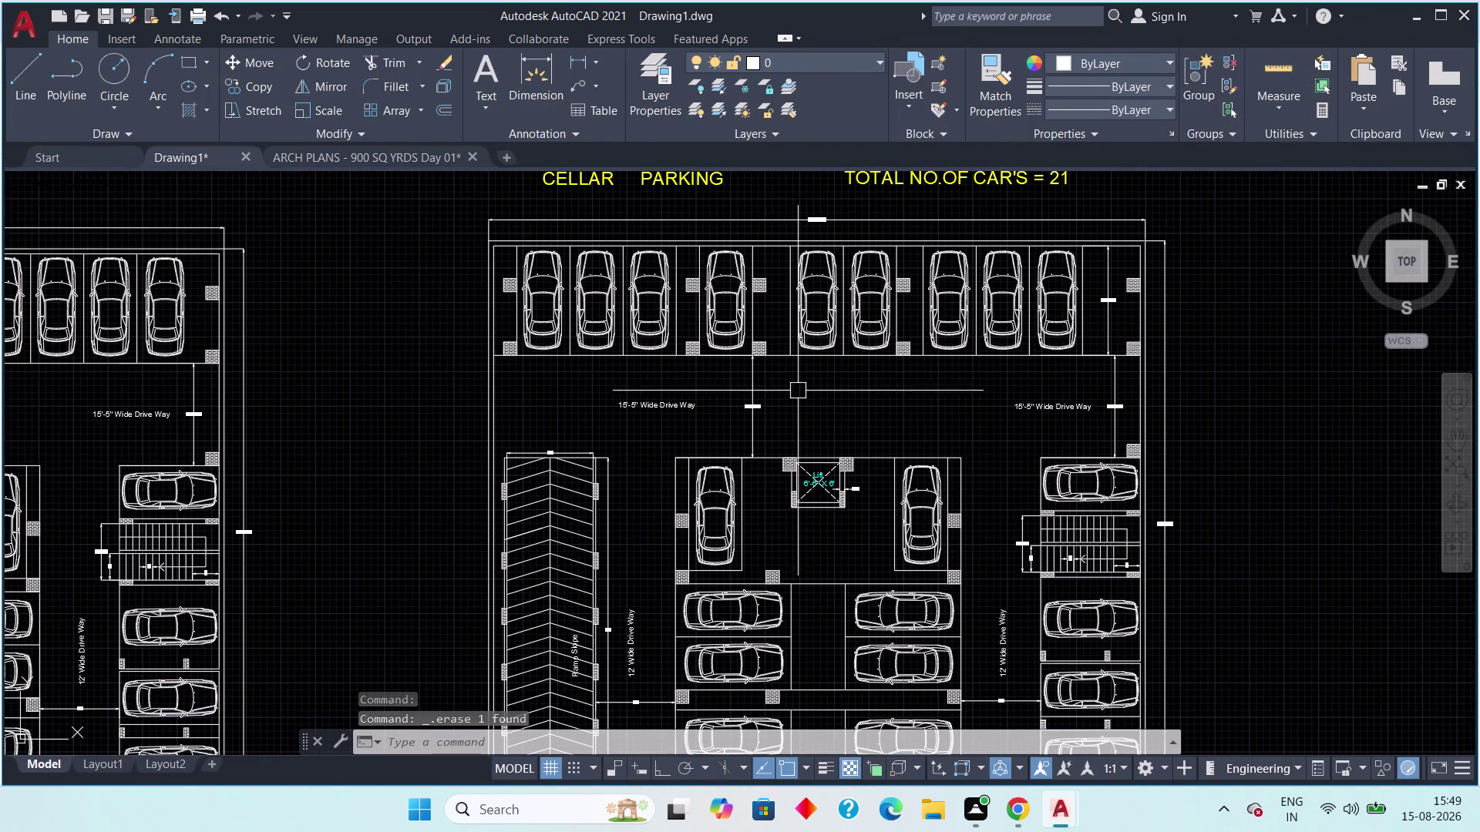
Hatch the right plan's driveway with the FLEX pattern.
text(h)
key(space)
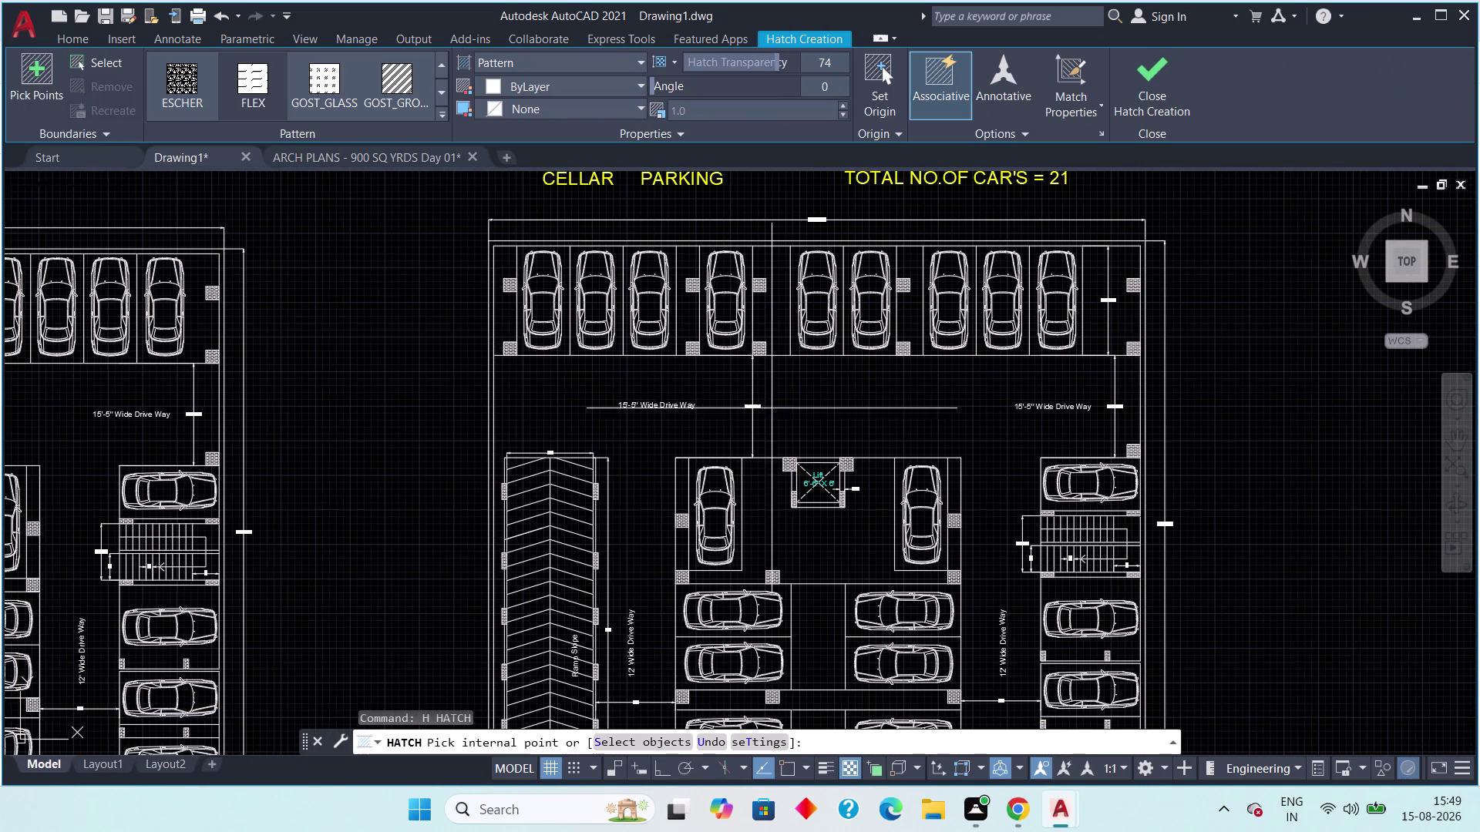
click(801, 401)
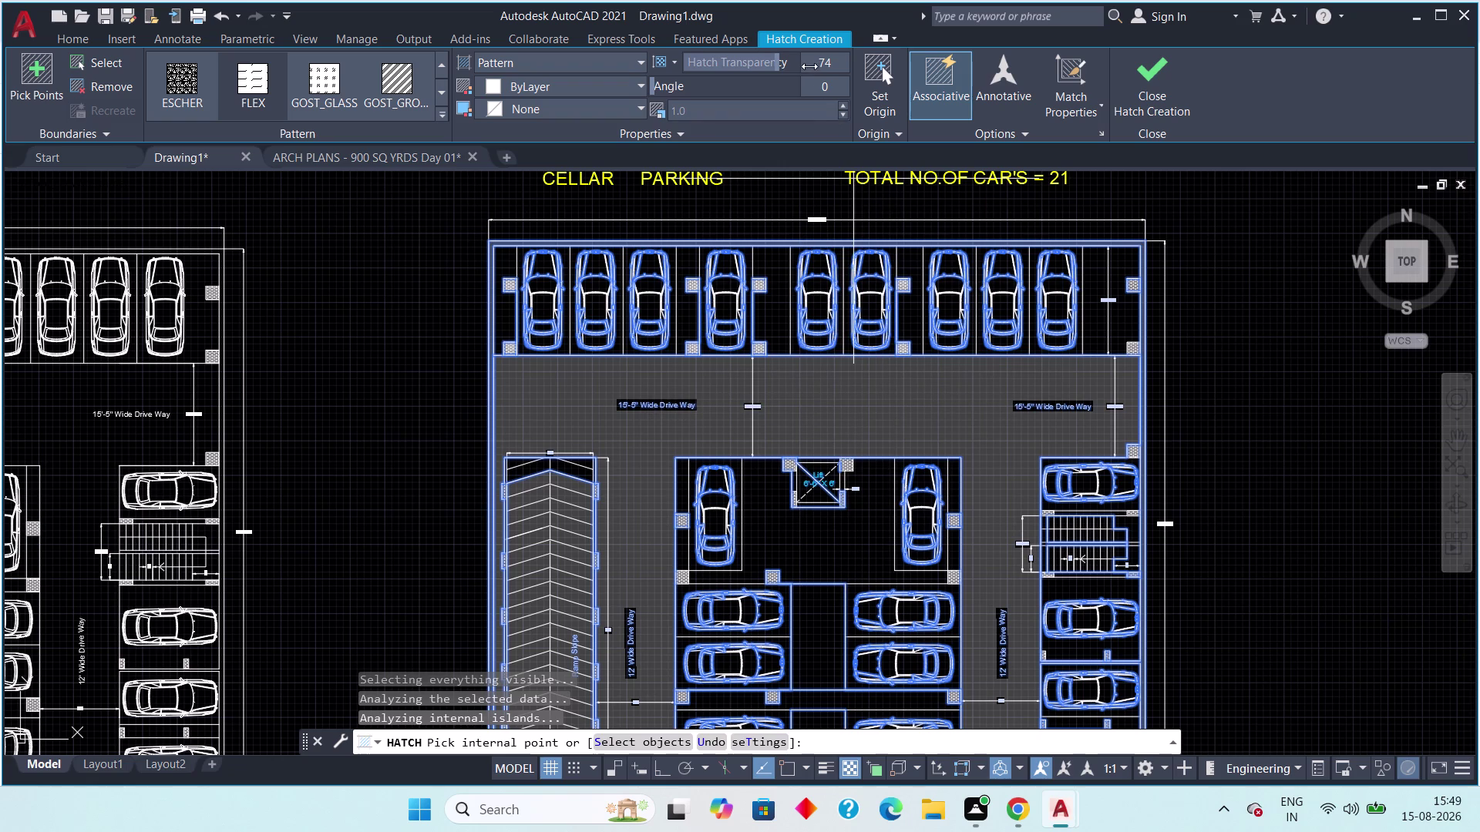
click(777, 61)
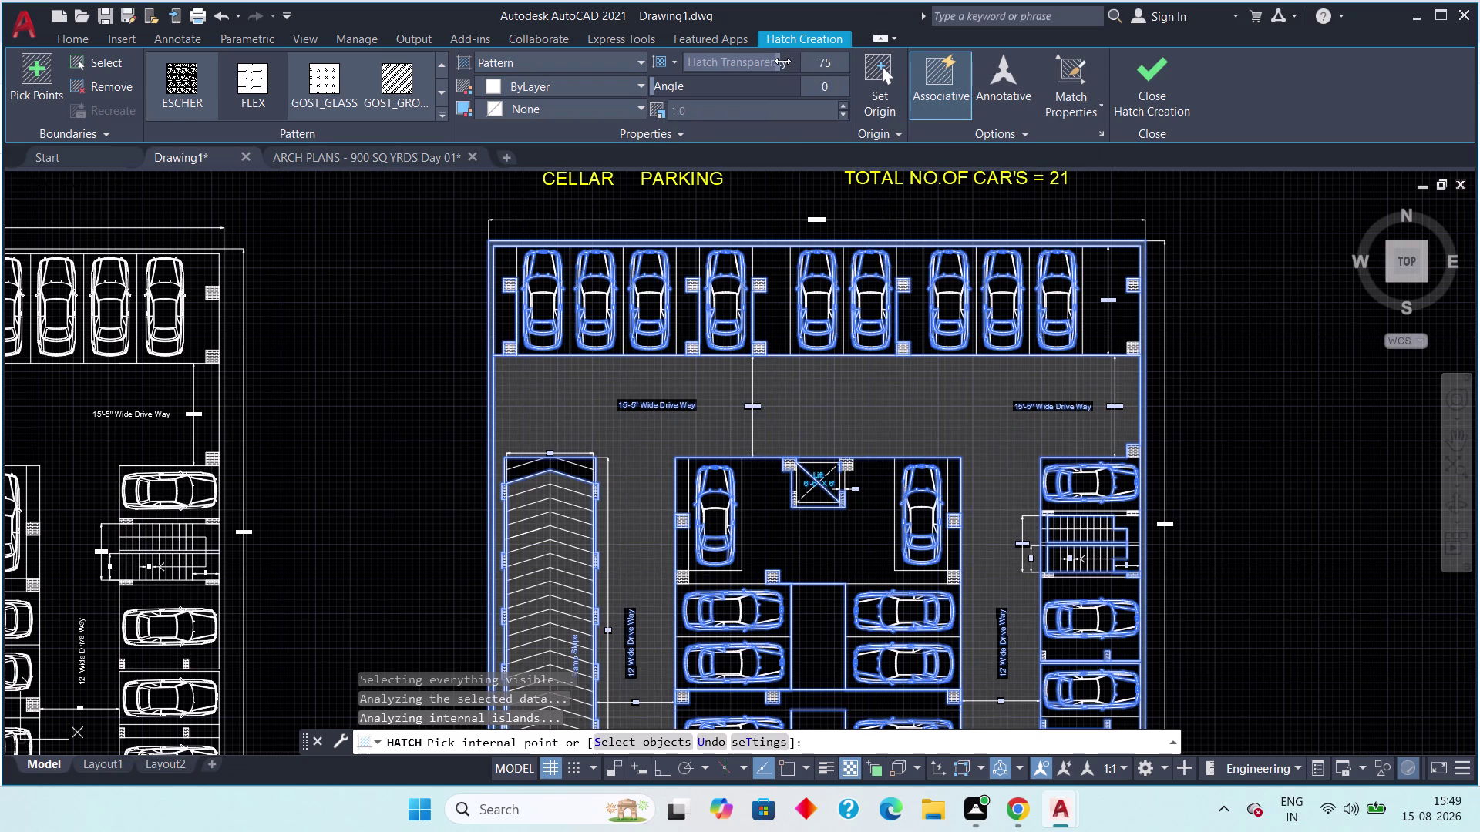
click(1145, 91)
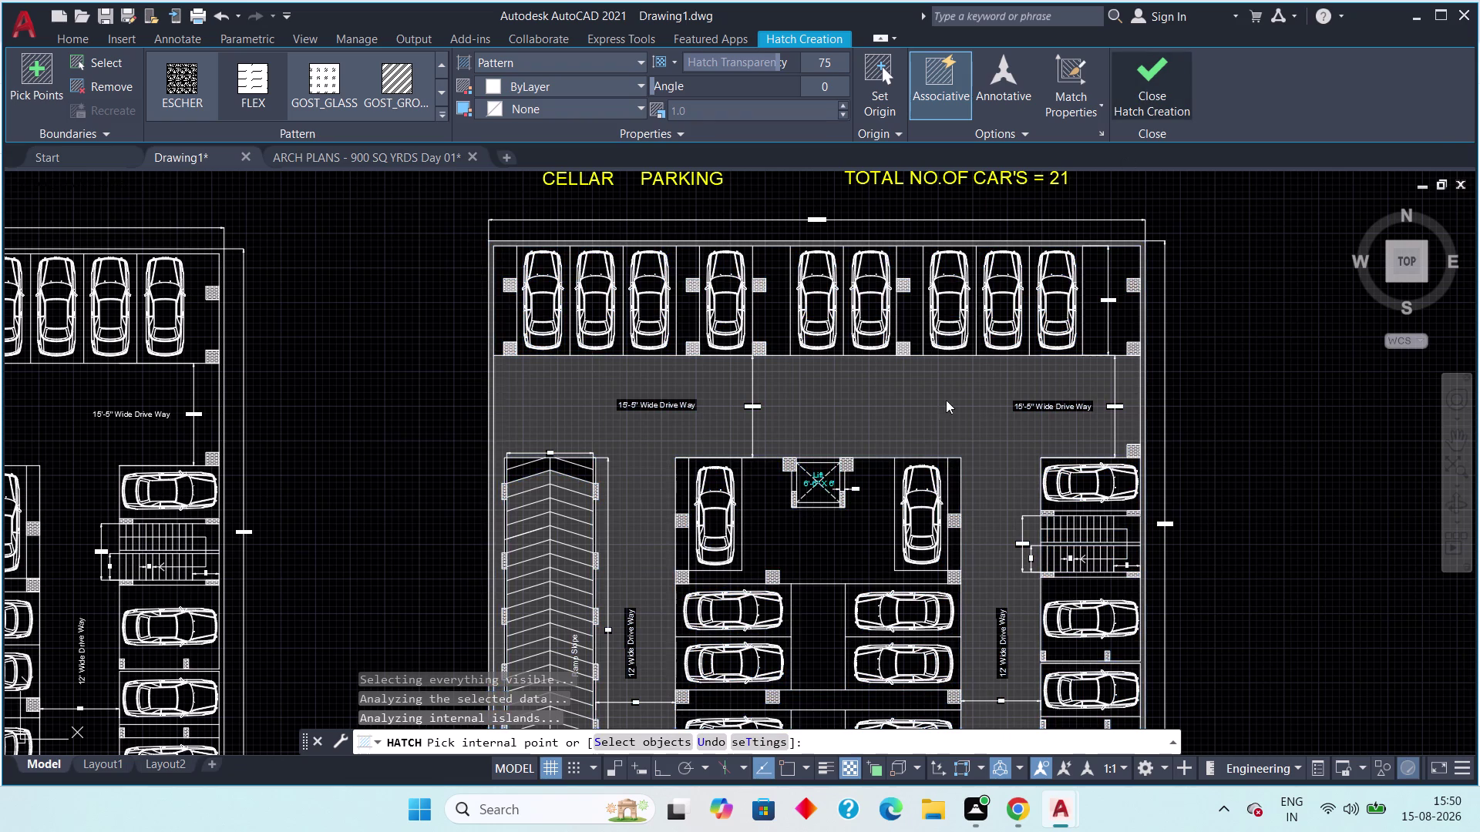
key(Escape)
Change the driveway hatch scale to 50 and close the Hatch Editor.
double_click(807, 404)
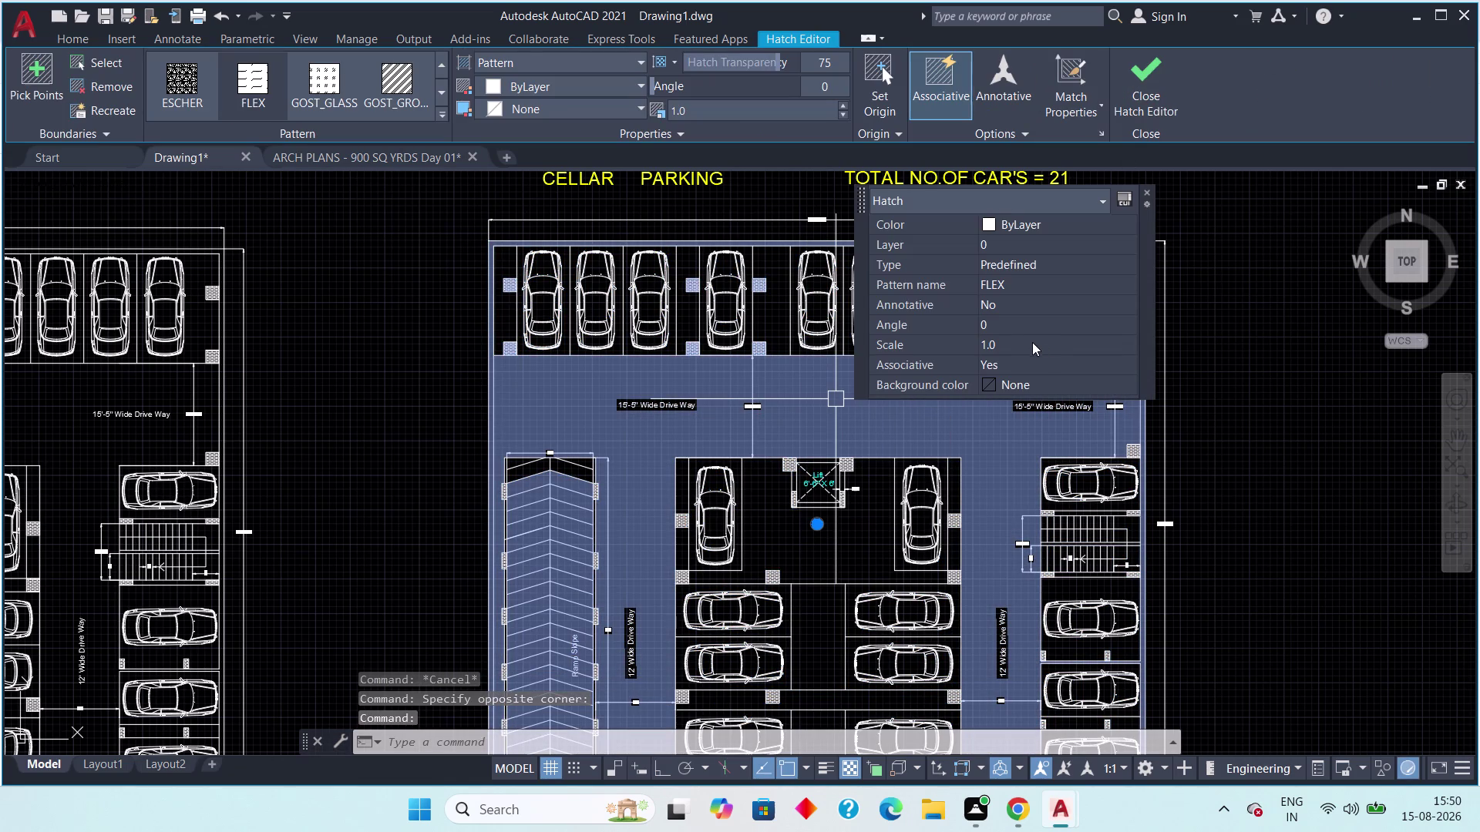
click(1028, 339)
text(100)
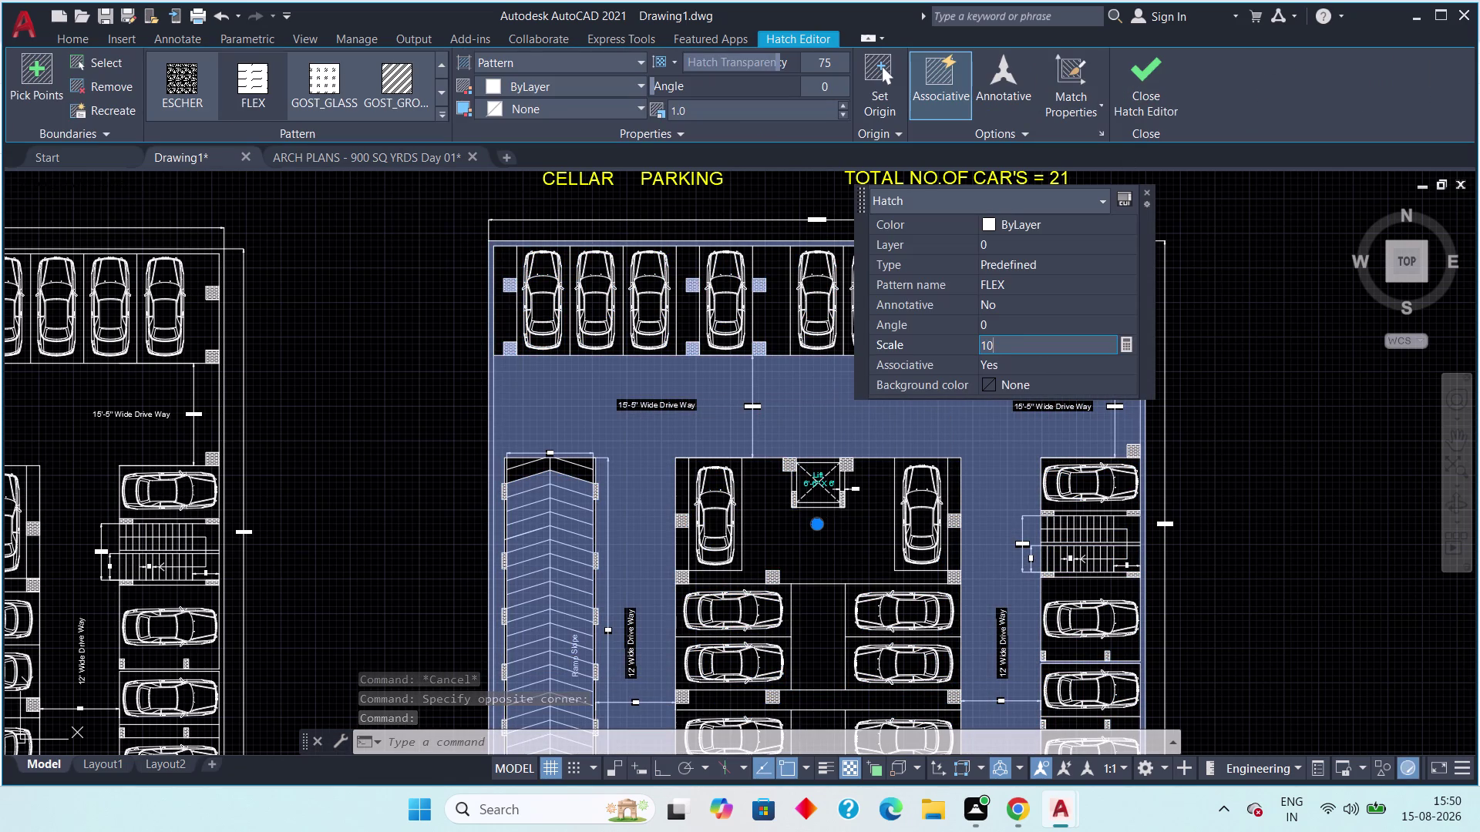
key(Return)
click(1028, 340)
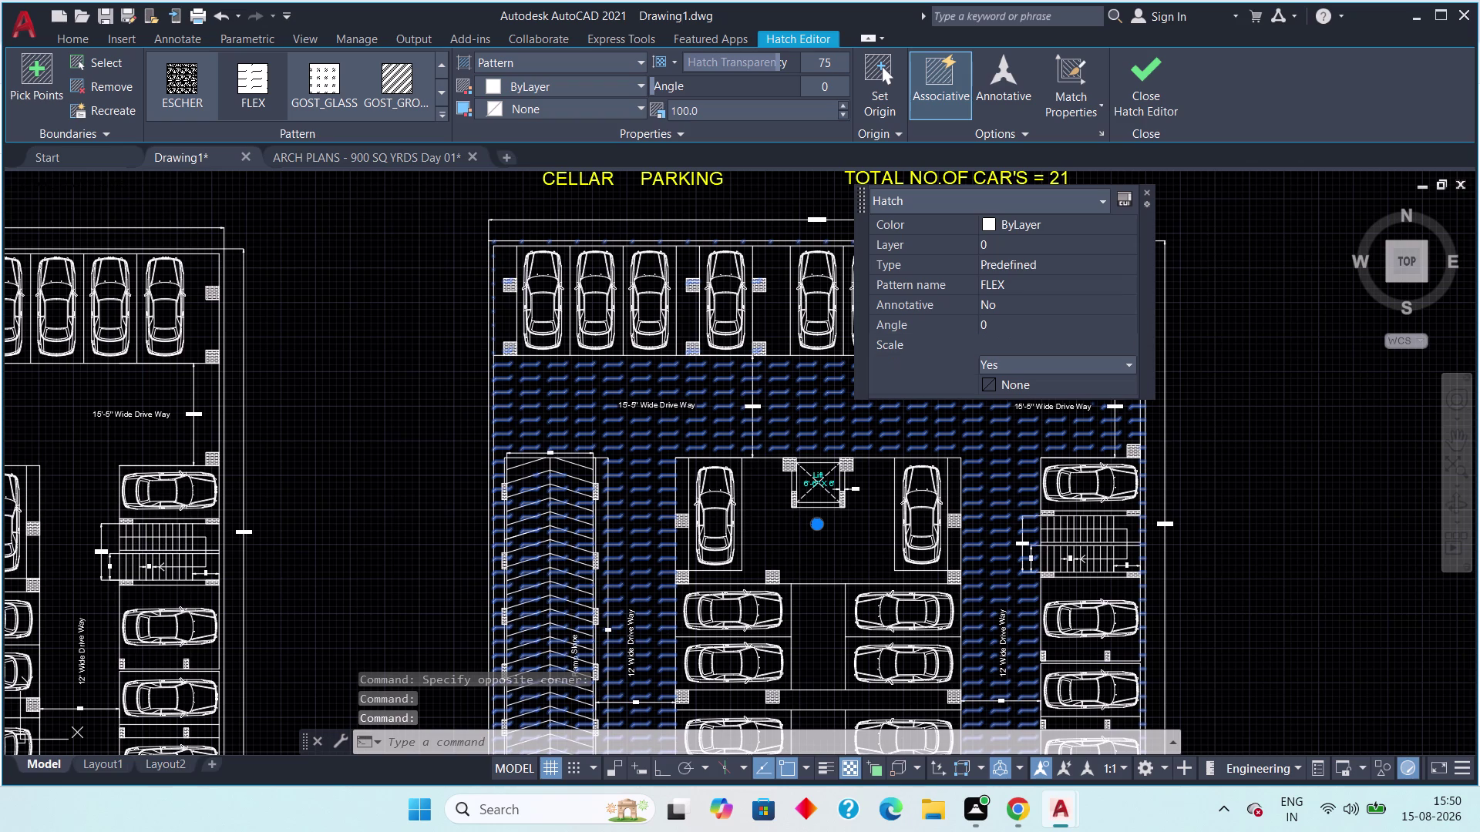
text(50)
key(Return)
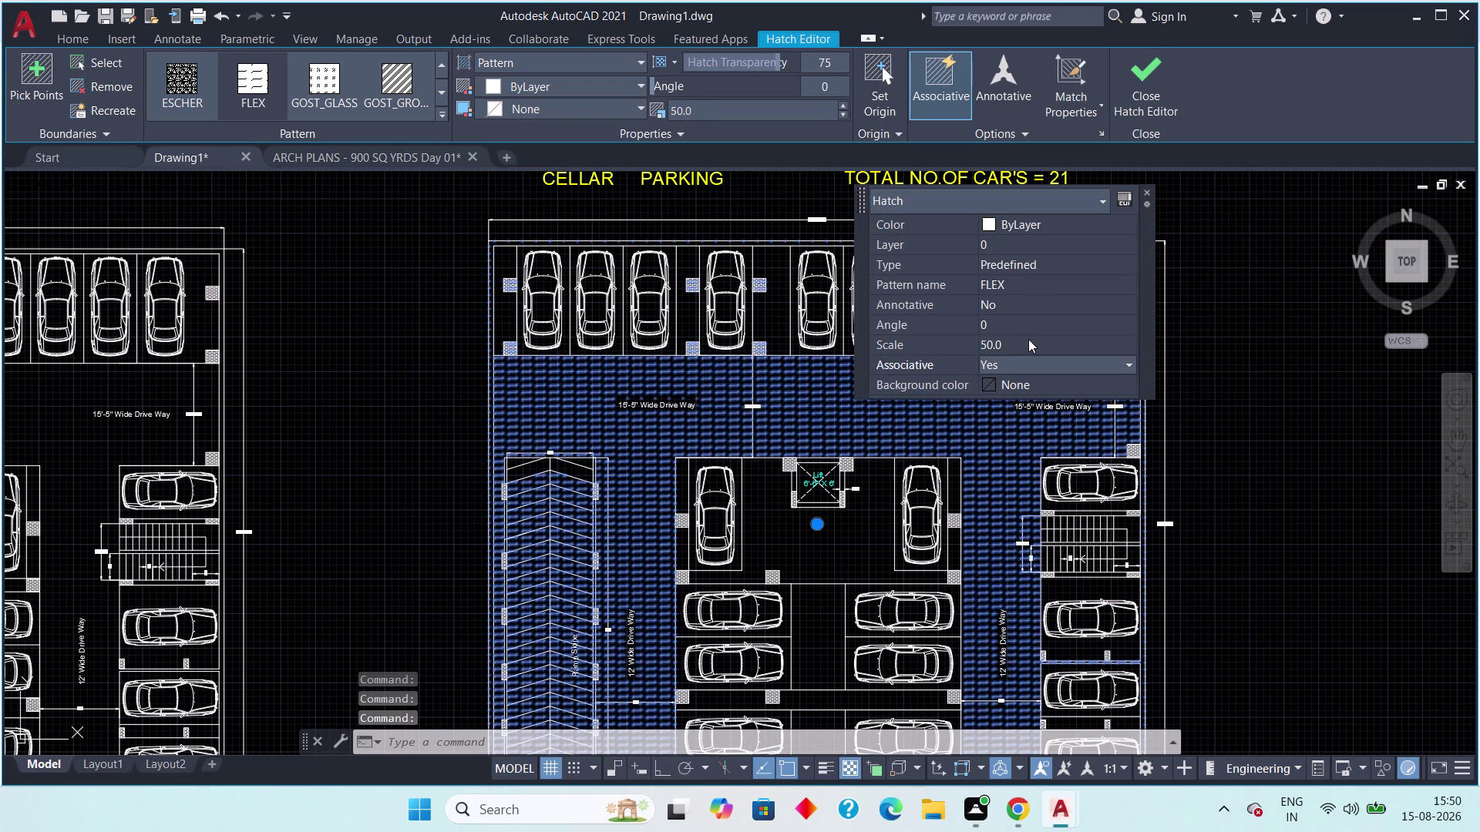
click(1159, 78)
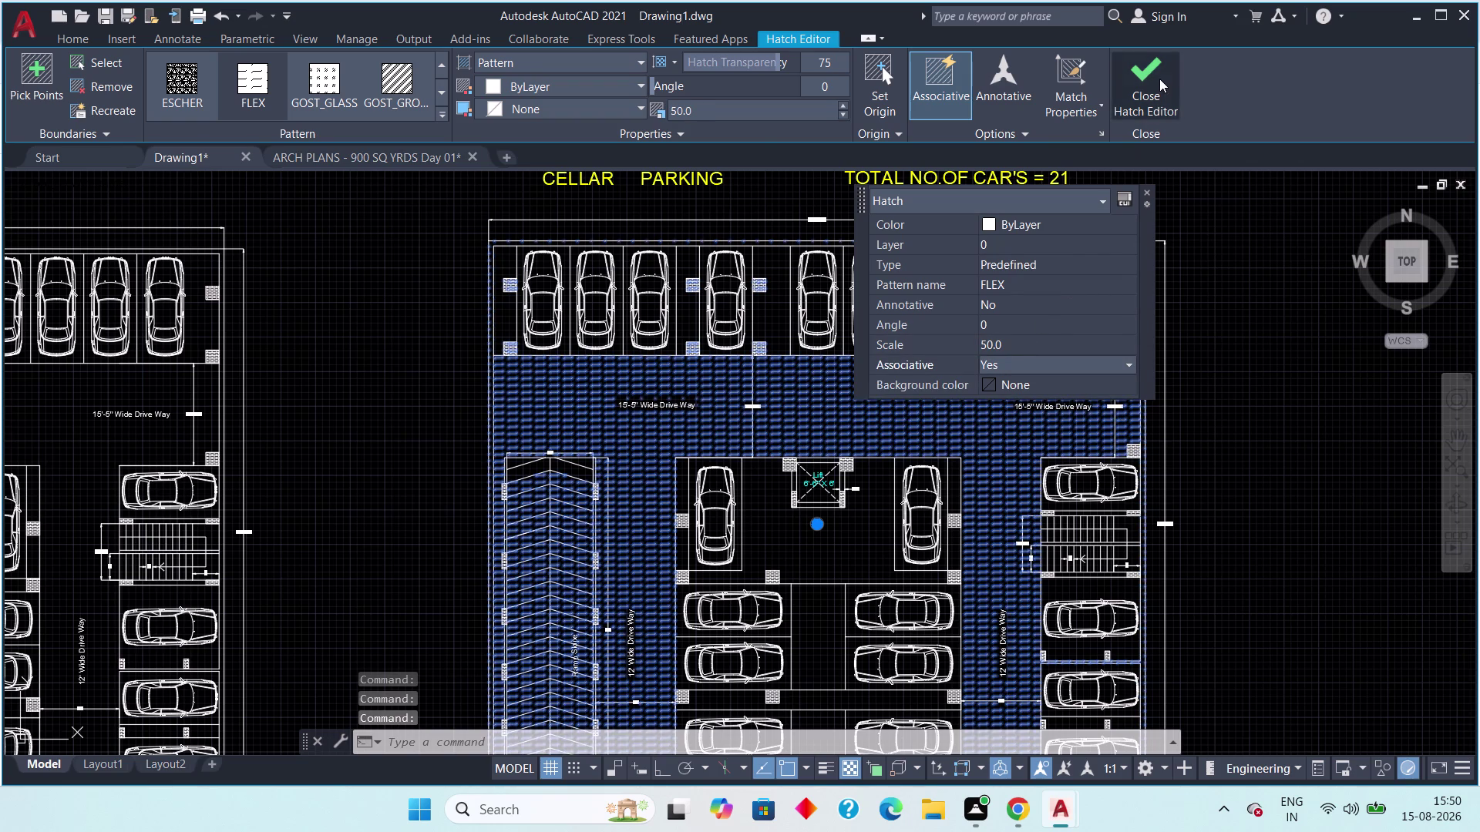
middle_drag(824, 422, 738, 359)
Window-select the duplicate left parking plan and erase it.
scroll(down, 3)
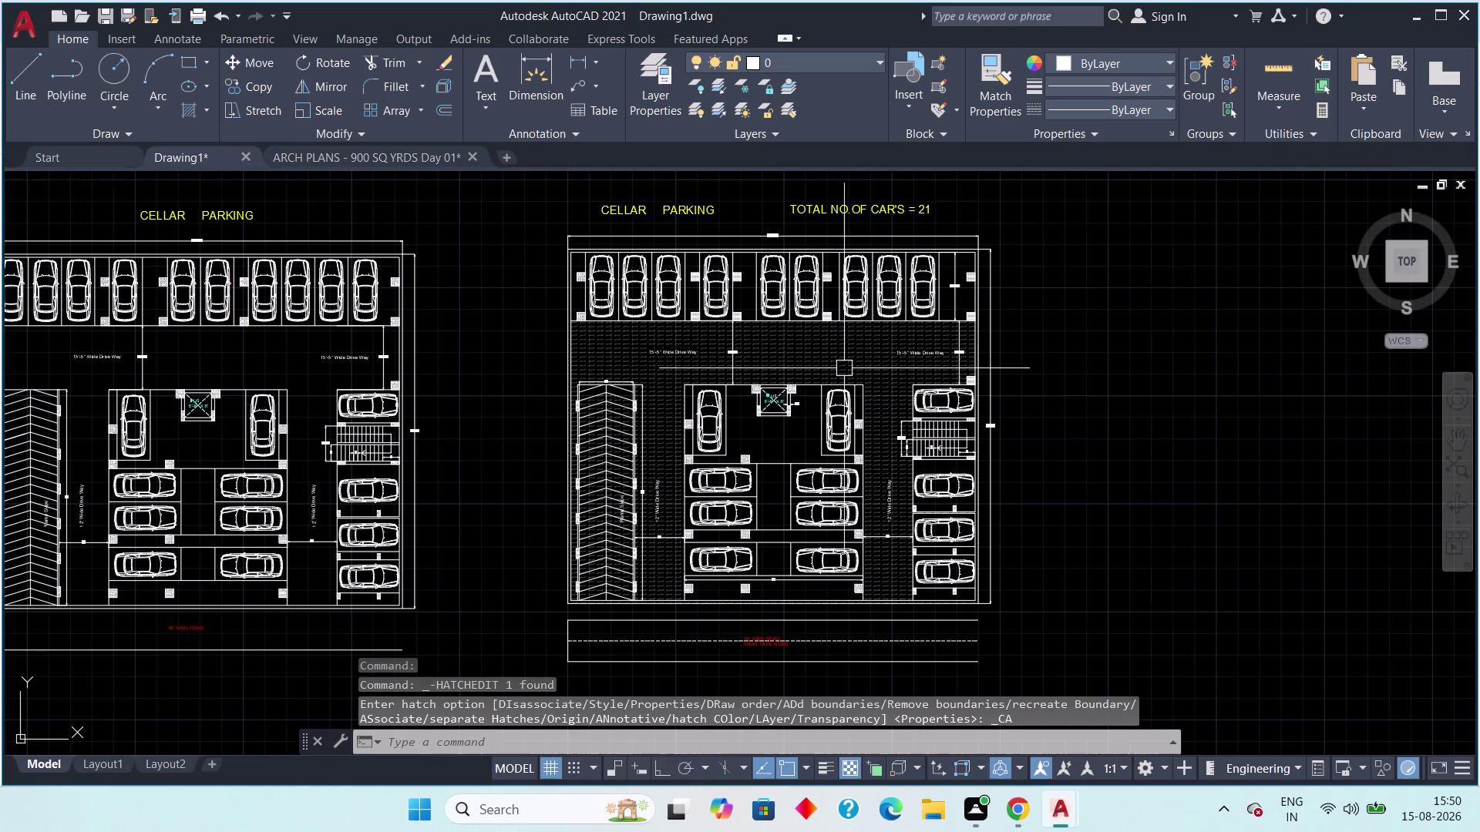
middle_drag(859, 381, 877, 351)
scroll(down, 3)
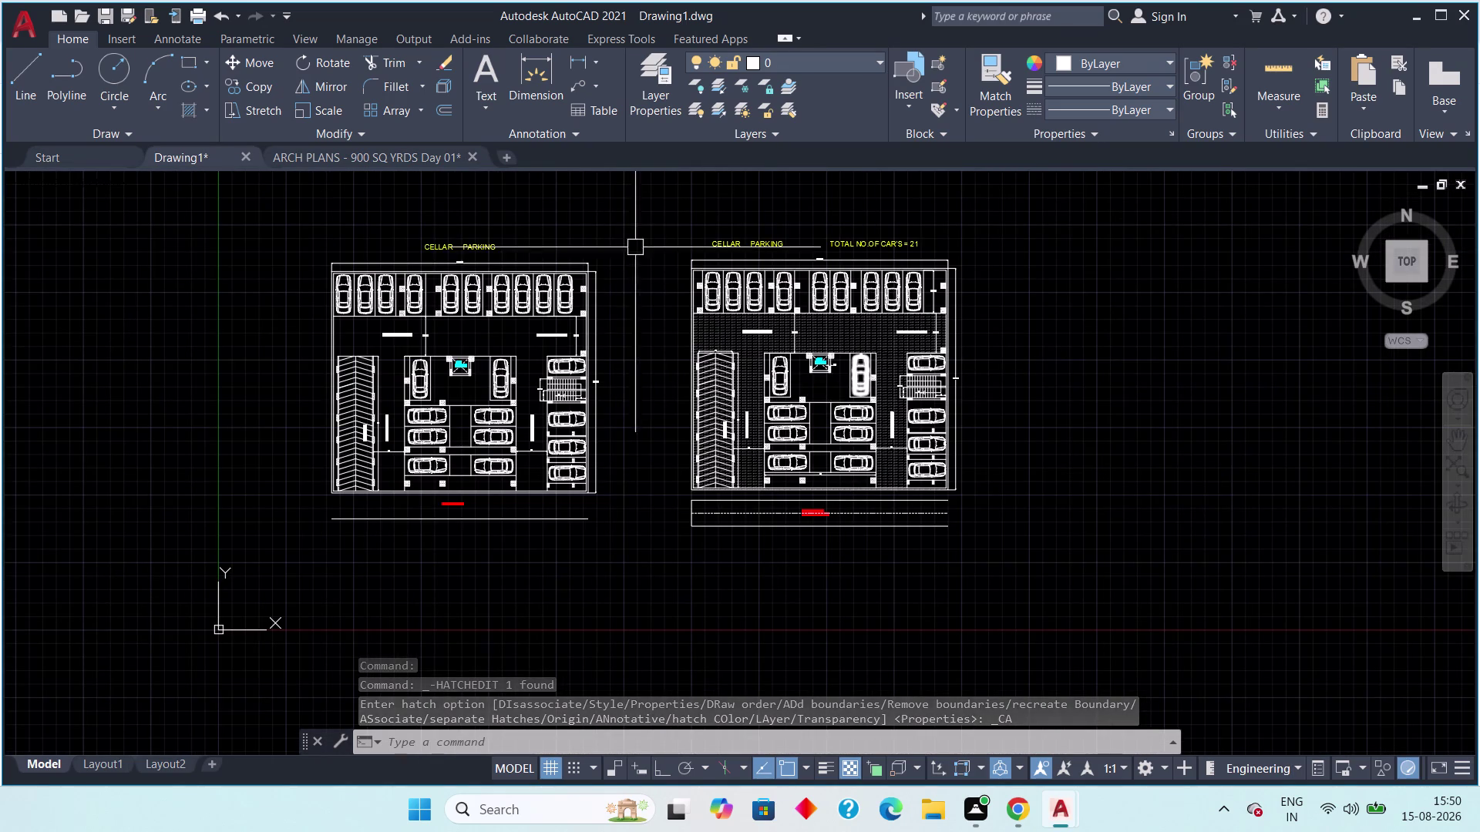
click(620, 209)
click(307, 528)
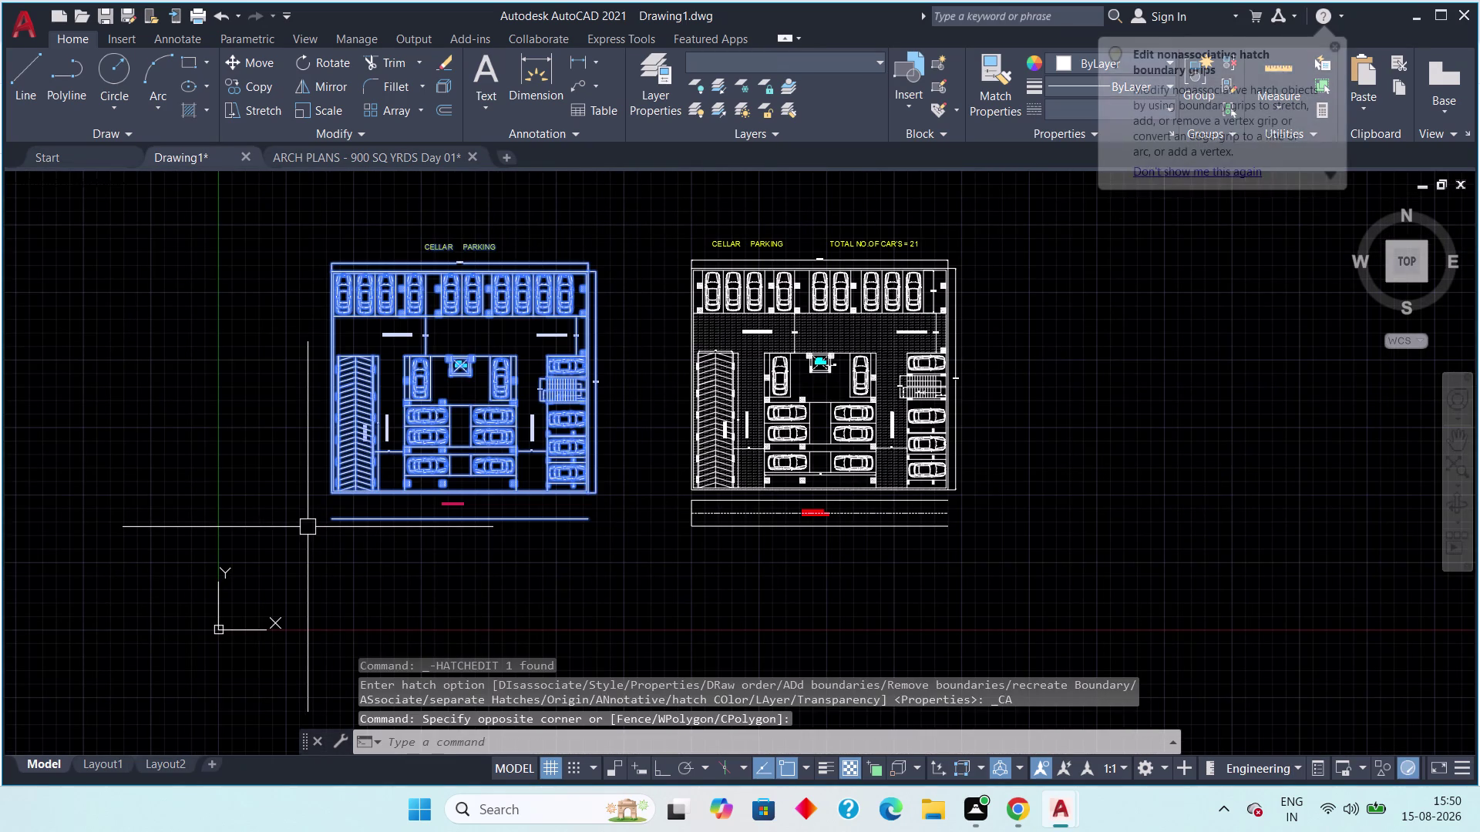
key(Delete)
Pan and zoom to centre the remaining hatched 21-car parking plan.
scroll(down, 3)
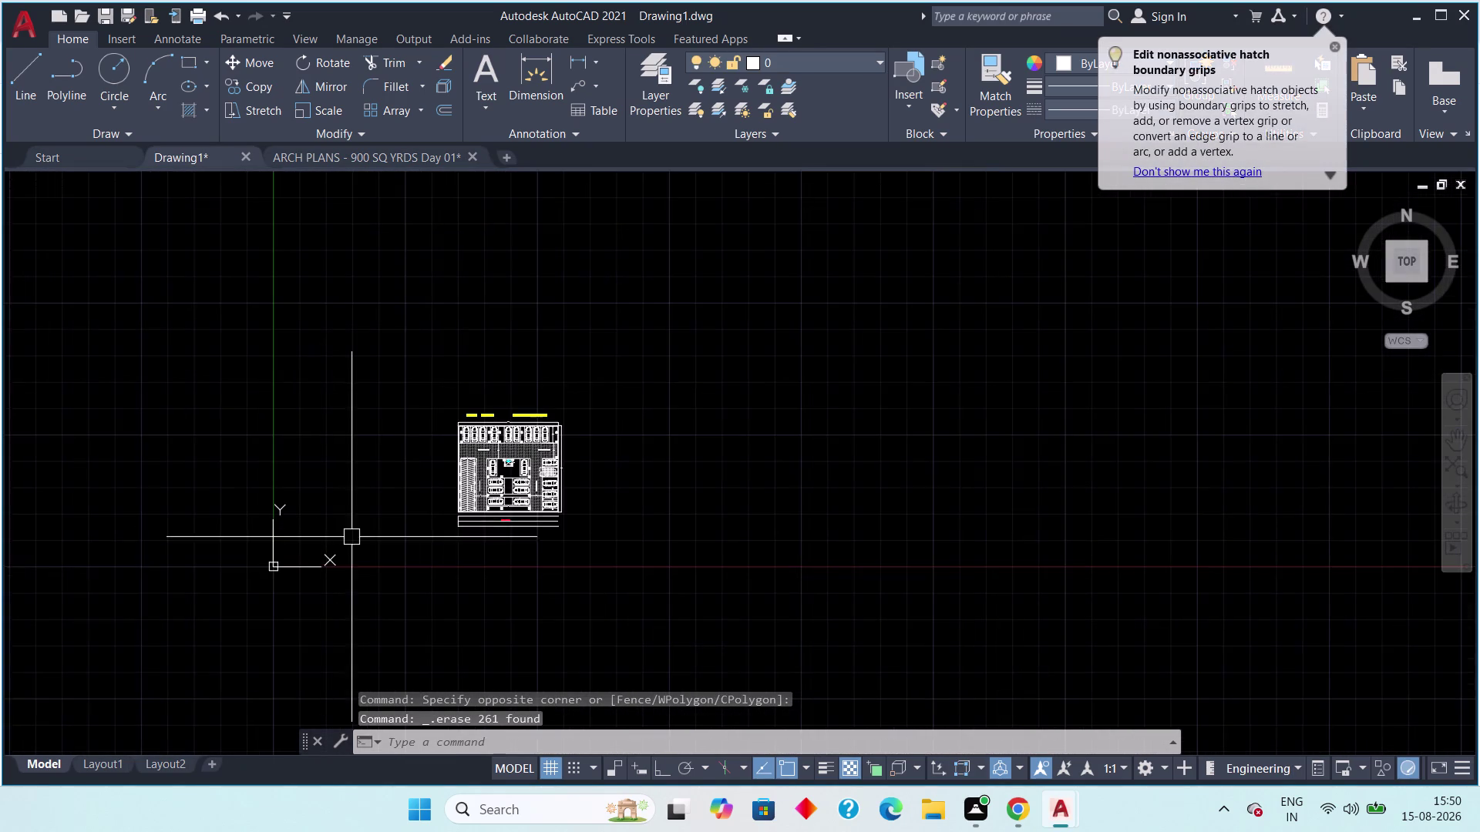
middle_drag(355, 522, 346, 494)
scroll(up, 3)
middle_drag(444, 441, 380, 374)
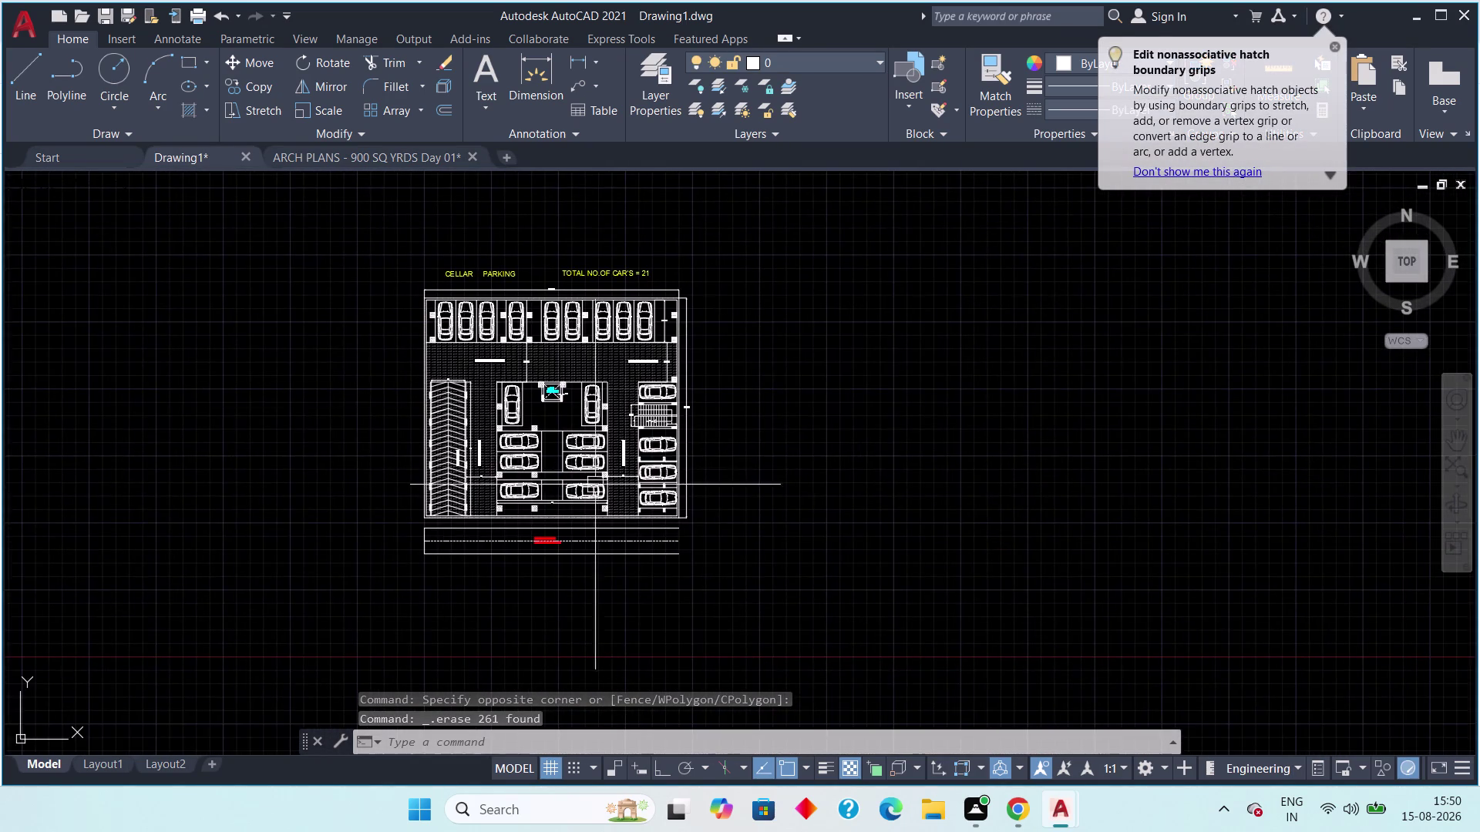
scroll(up, 3)
middle_drag(593, 480, 624, 504)
scroll(down, 3)
middle_drag(810, 420, 706, 455)
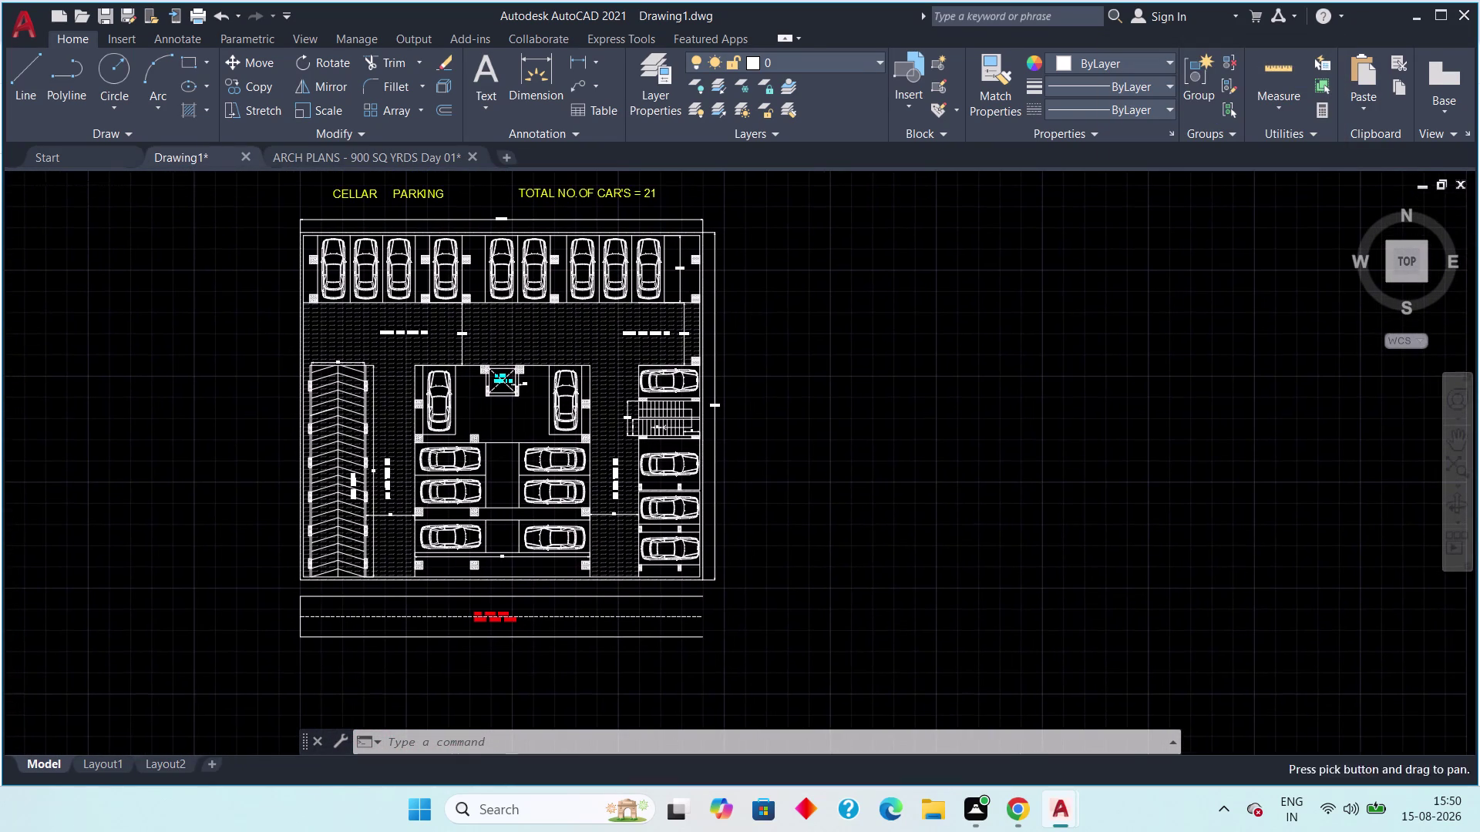
scroll(down, 3)
middle_drag(759, 550, 759, 558)
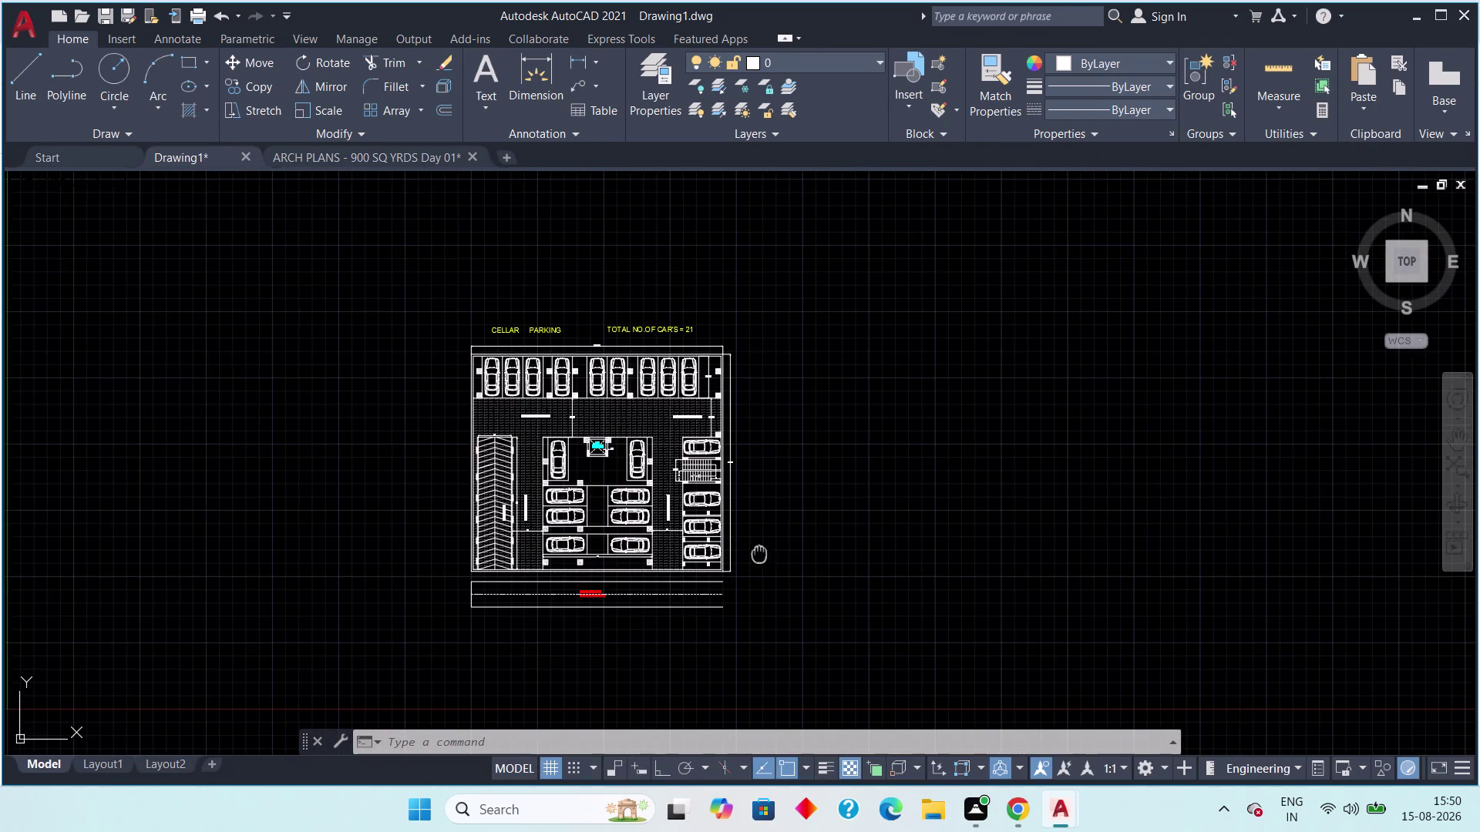
middle_drag(760, 558, 757, 633)
middle_drag(753, 557, 760, 502)
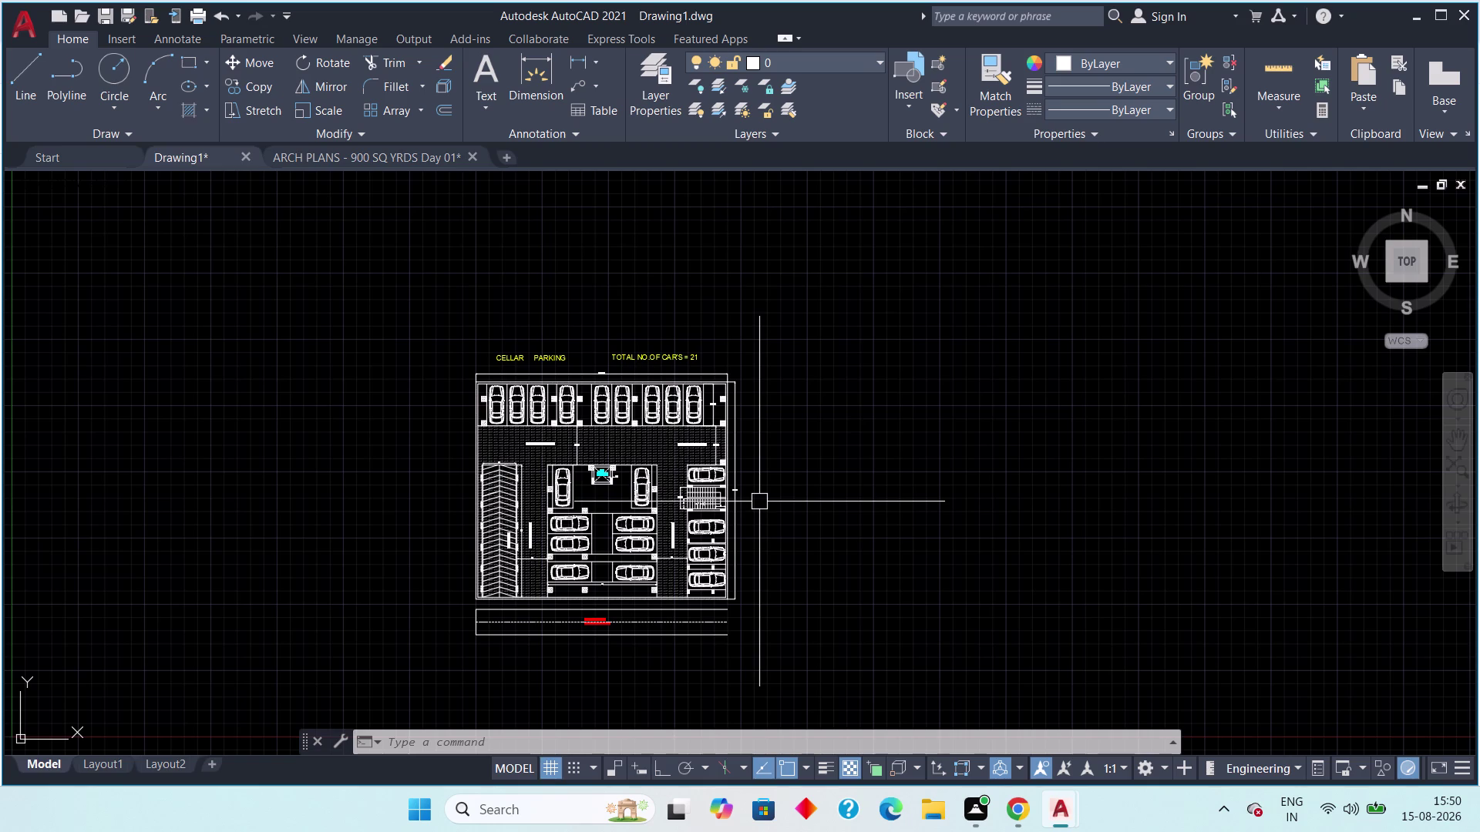
Erase the short vertical line at the left end of the 40' road.
scroll(up, 3)
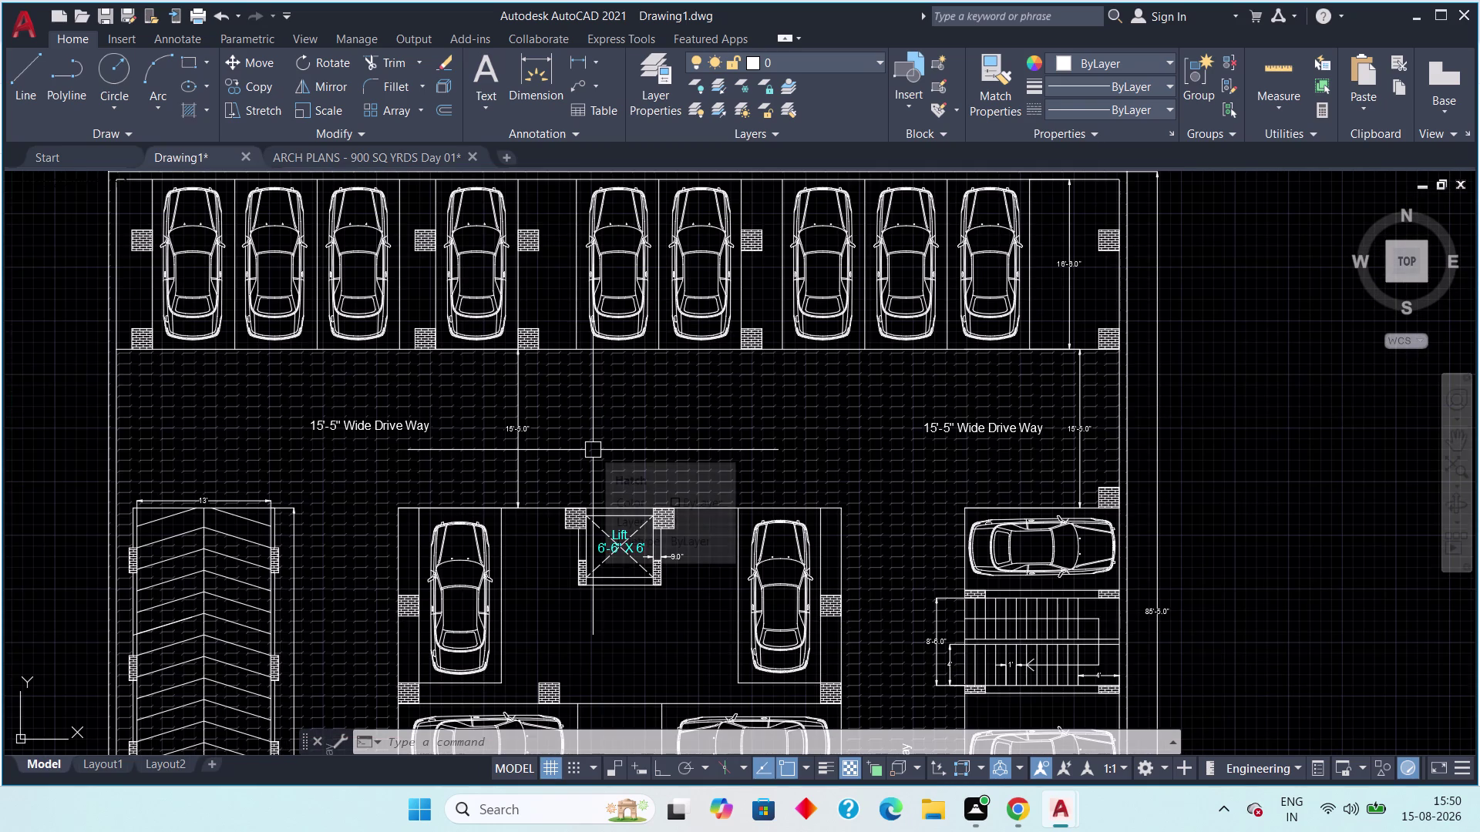
scroll(down, 3)
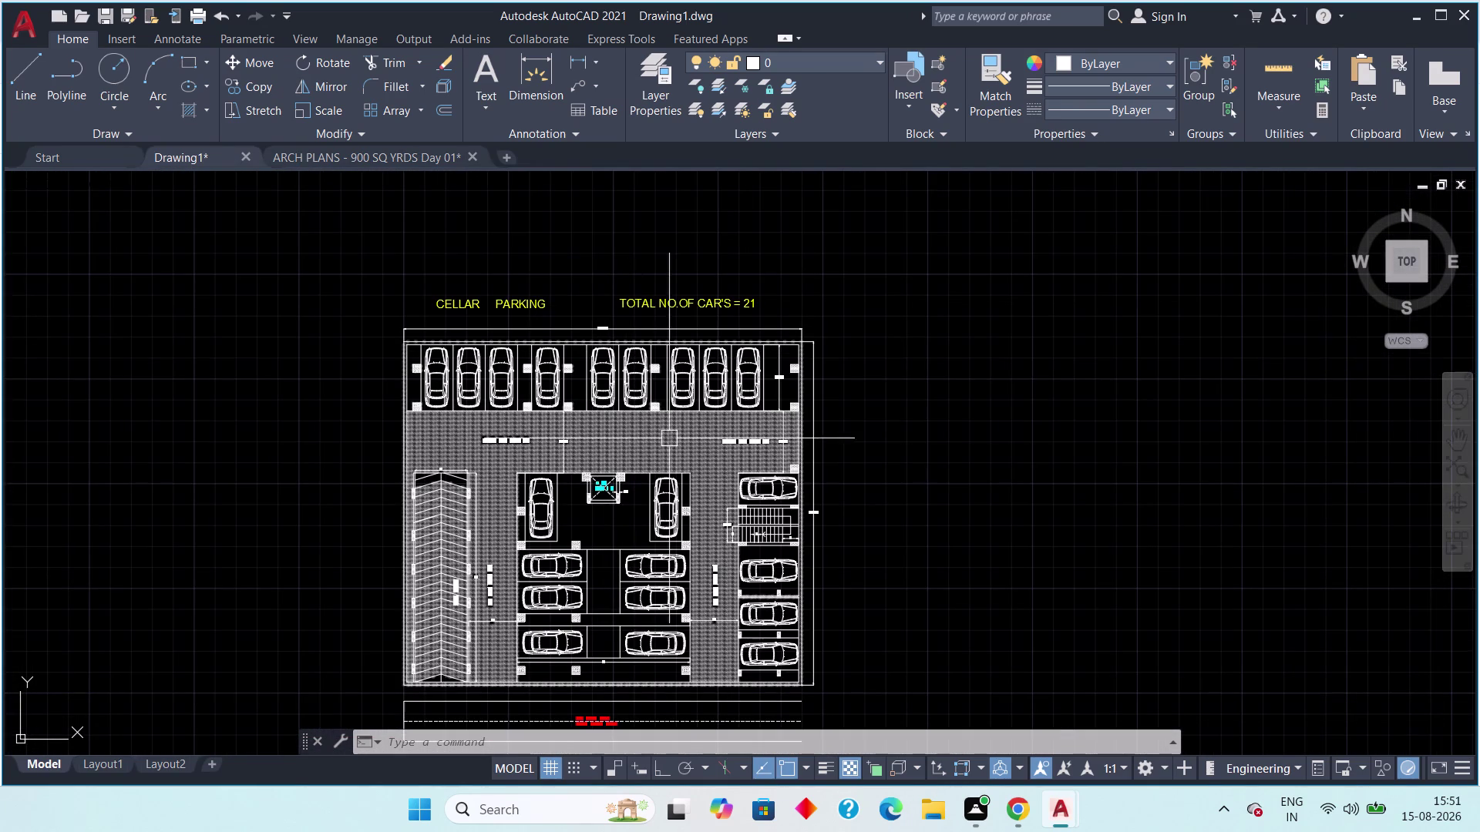
middle_drag(879, 426, 866, 343)
scroll(down, 3)
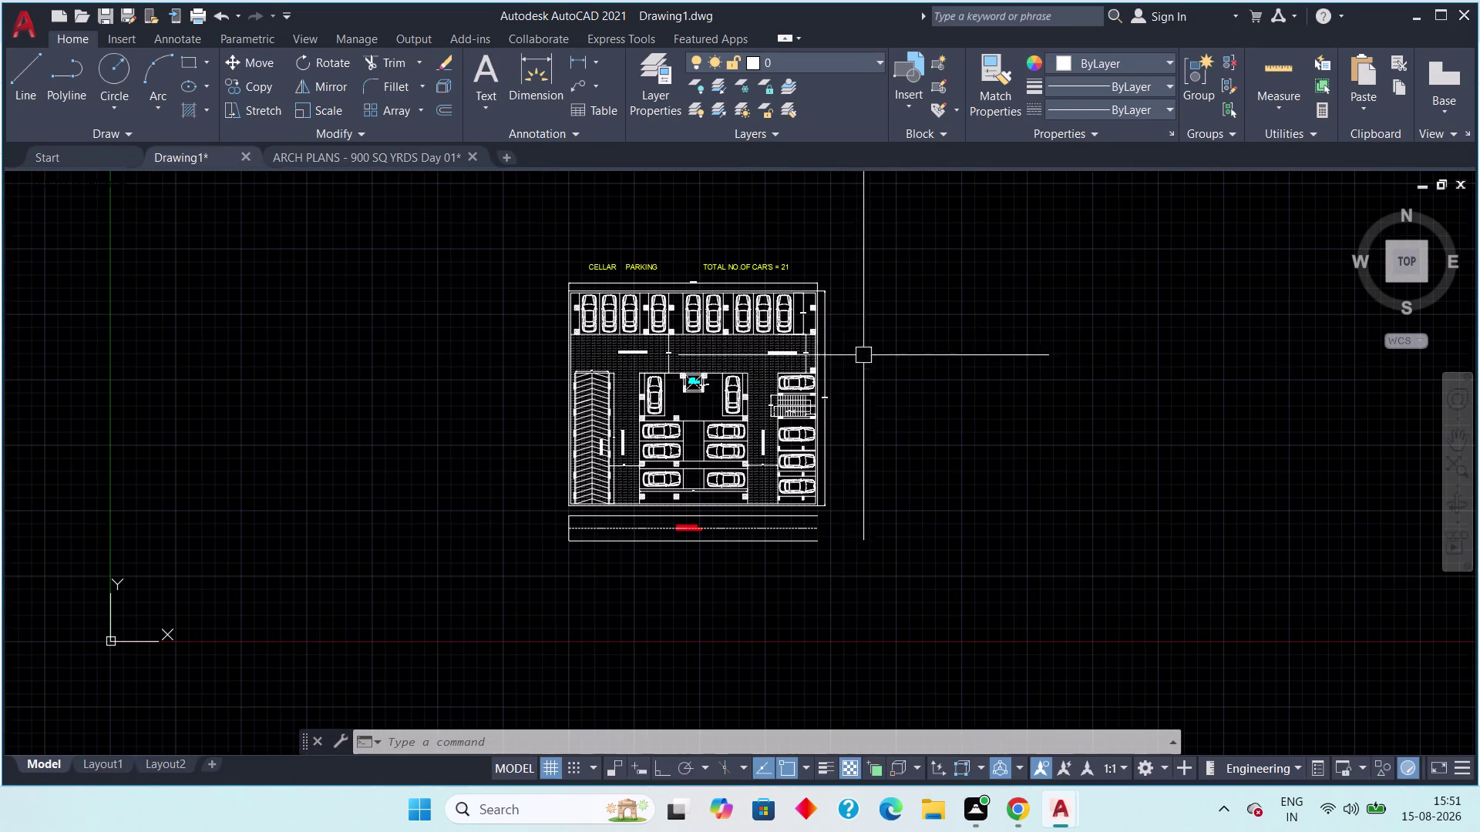
scroll(up, 3)
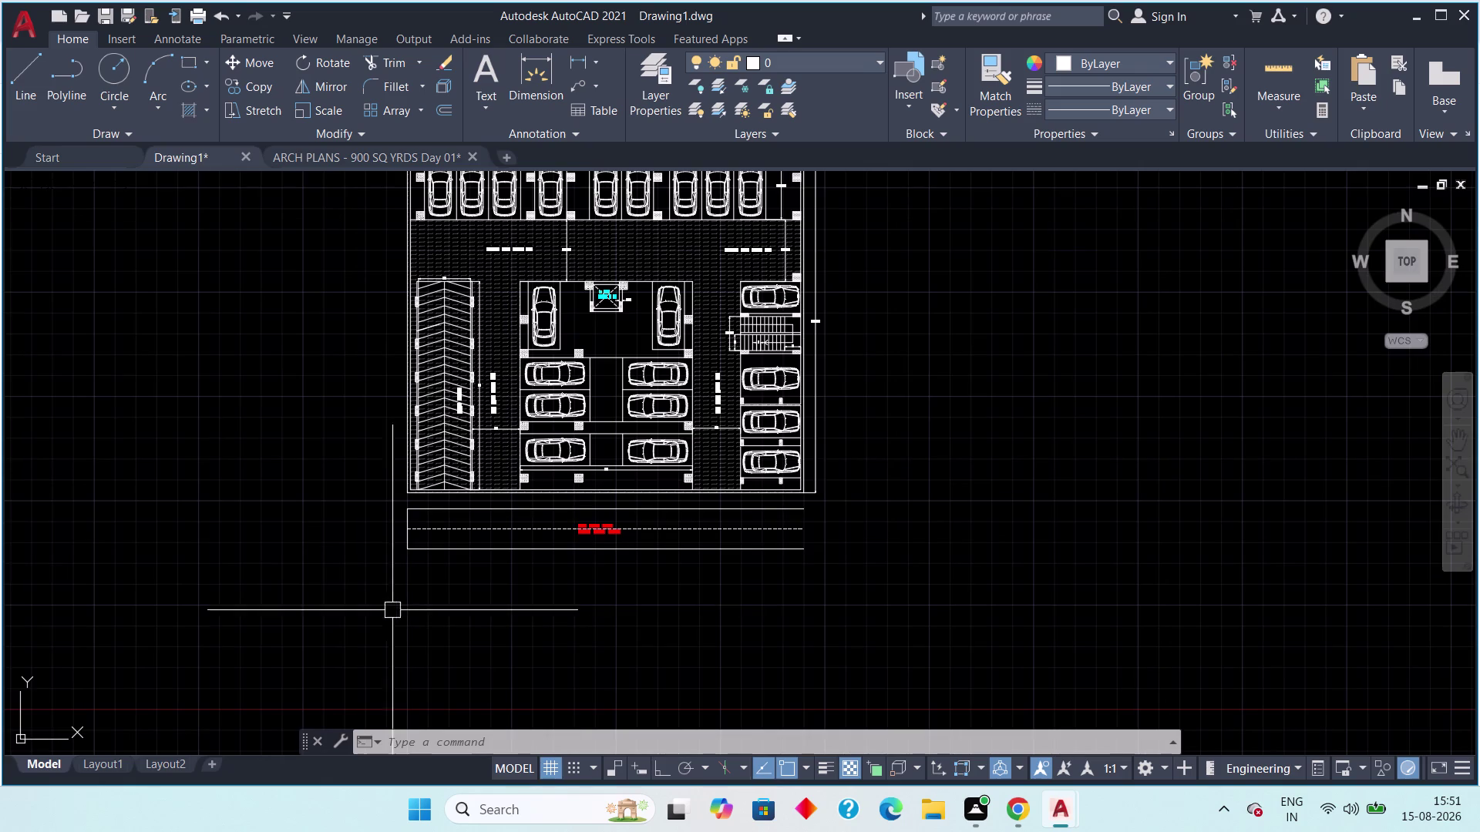
scroll(up, 3)
click(404, 567)
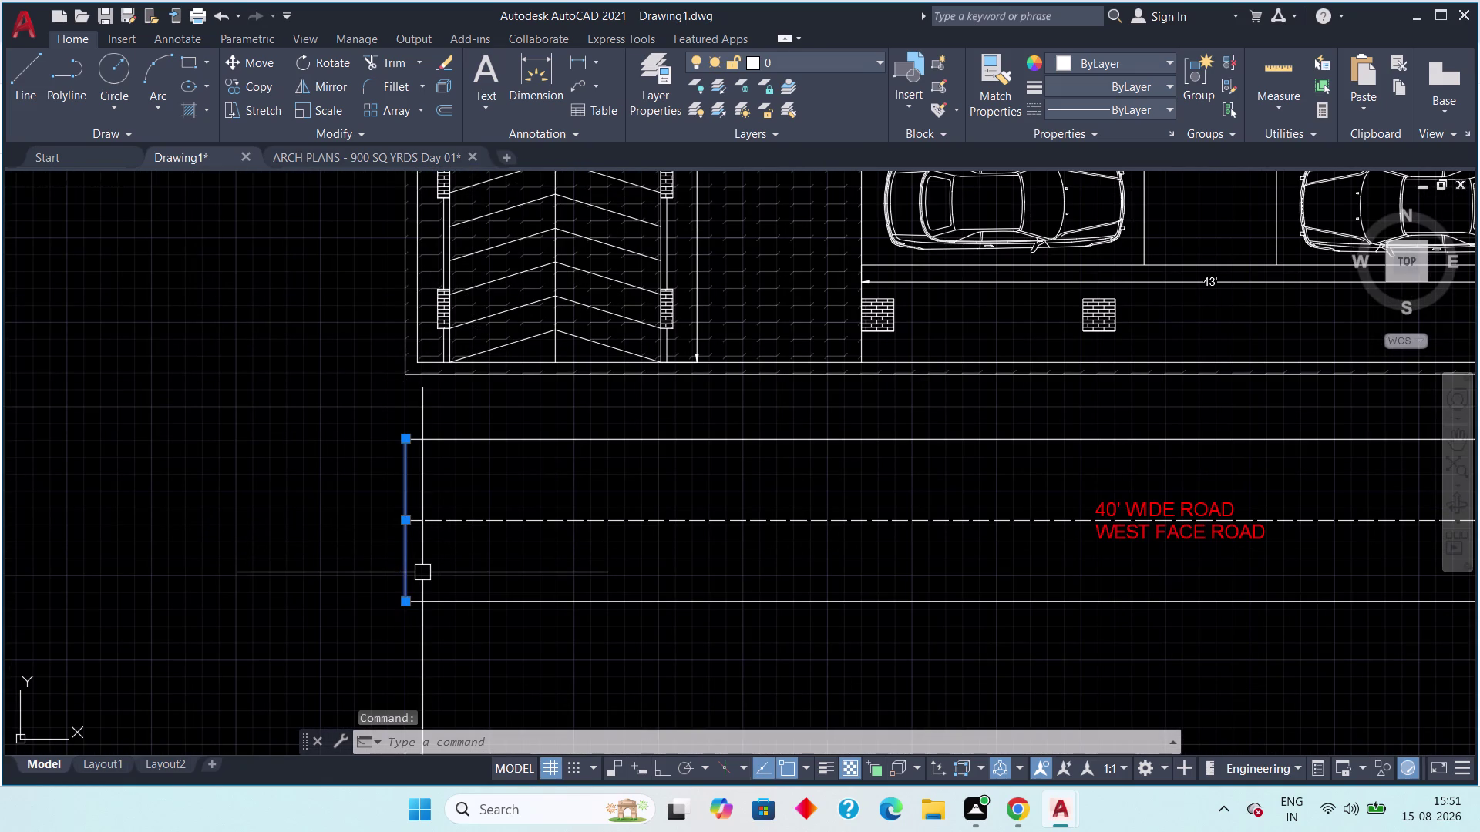
key(Delete)
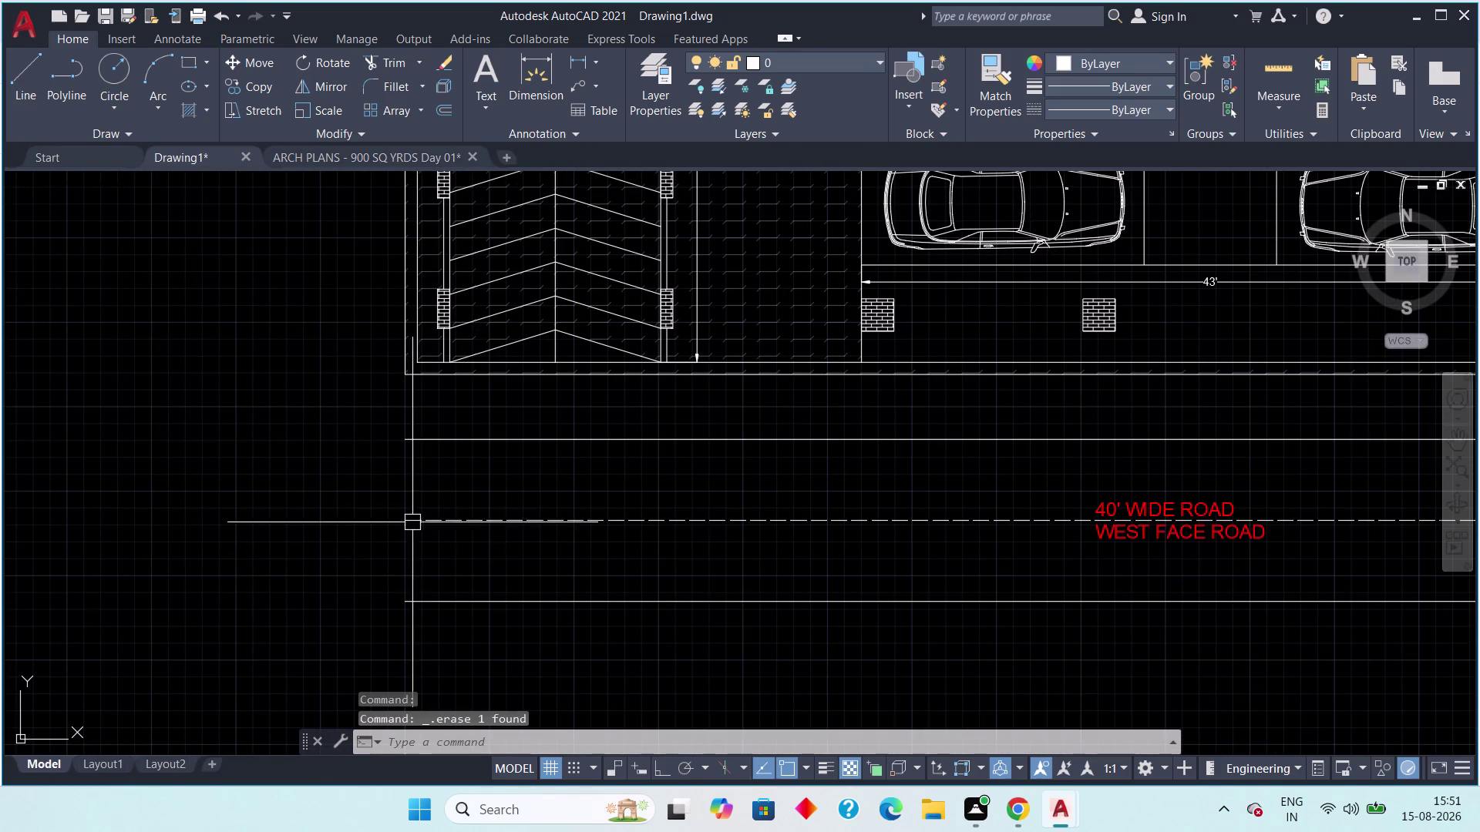
Pan across the hatched driveway to review the full layout and title text.
middle_drag(434, 496, 226, 705)
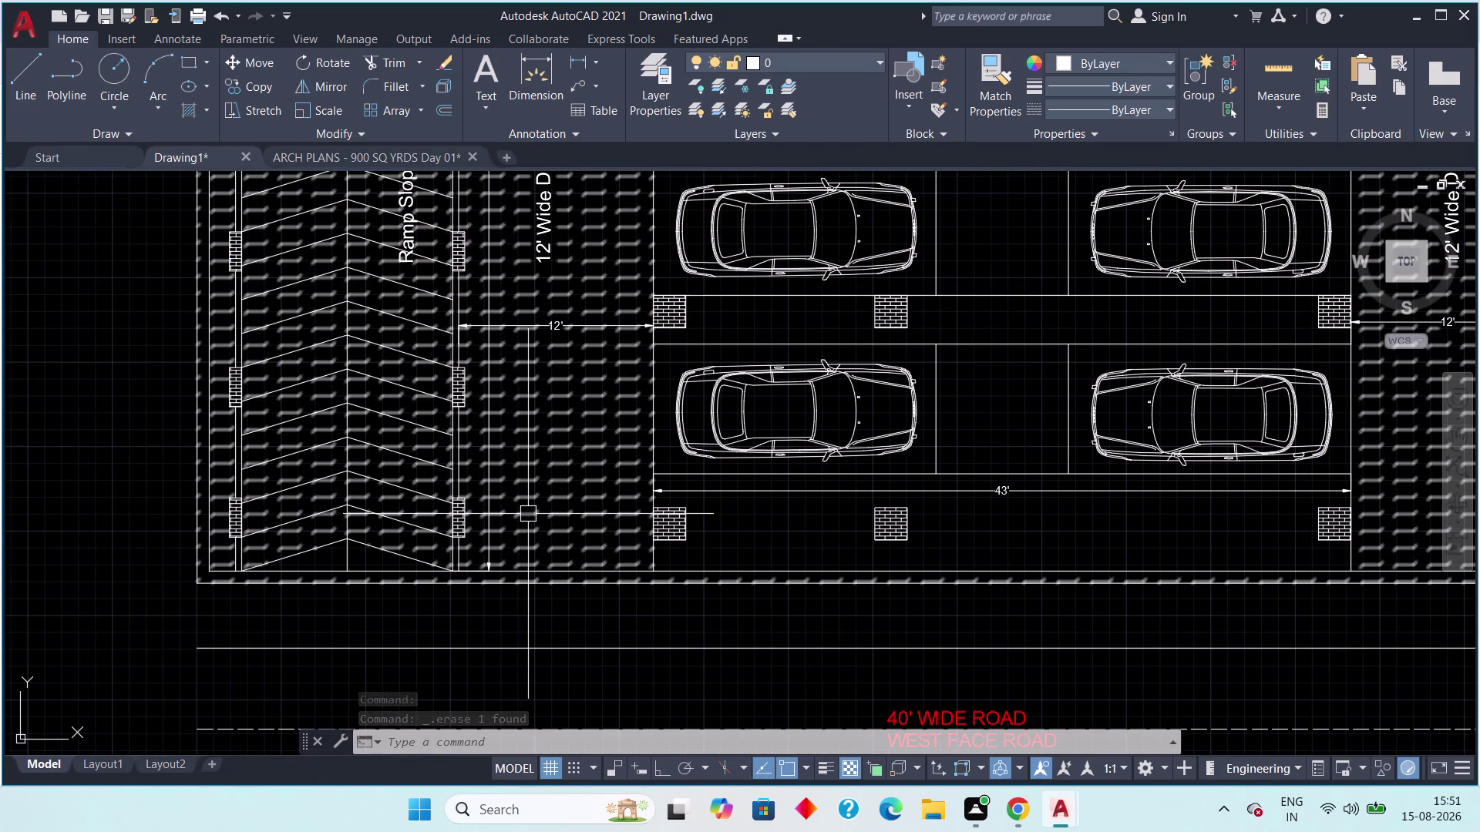
scroll(down, 3)
middle_drag(541, 511, 489, 526)
scroll(down, 3)
middle_drag(265, 548, 369, 568)
scroll(up, 3)
middle_drag(653, 578, 704, 648)
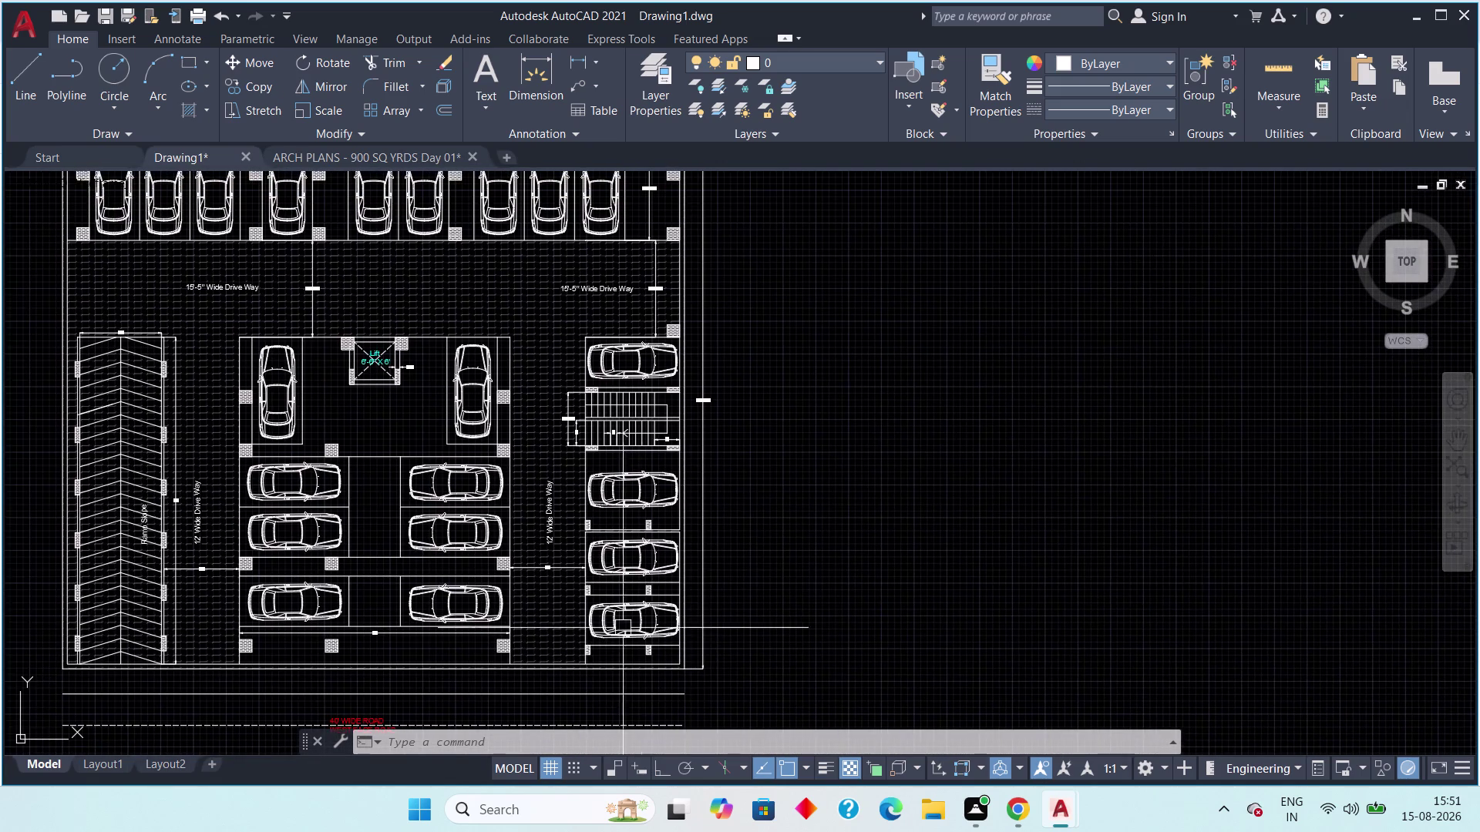
middle_drag(362, 522, 430, 609)
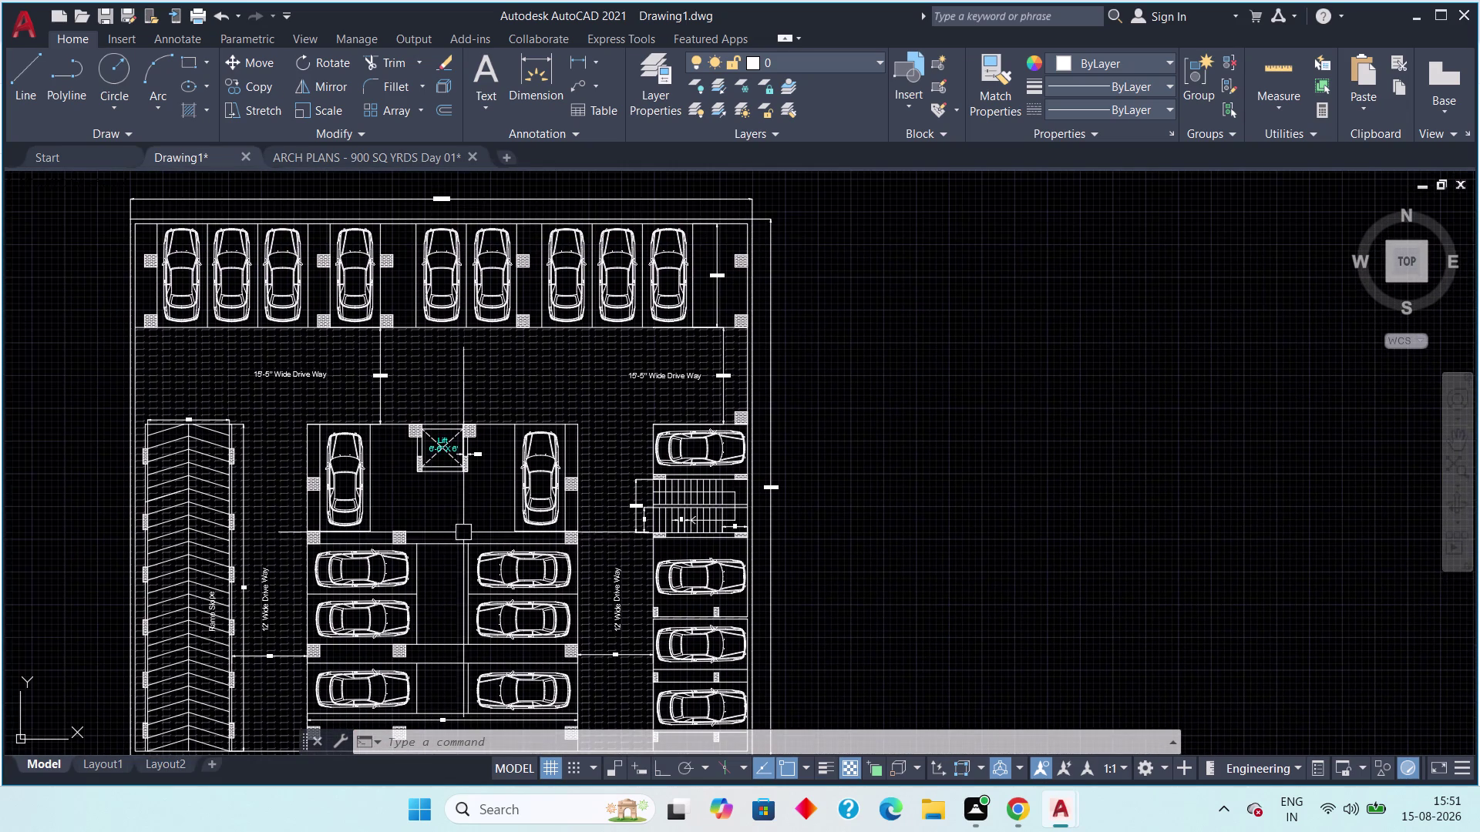
middle_drag(476, 491, 449, 594)
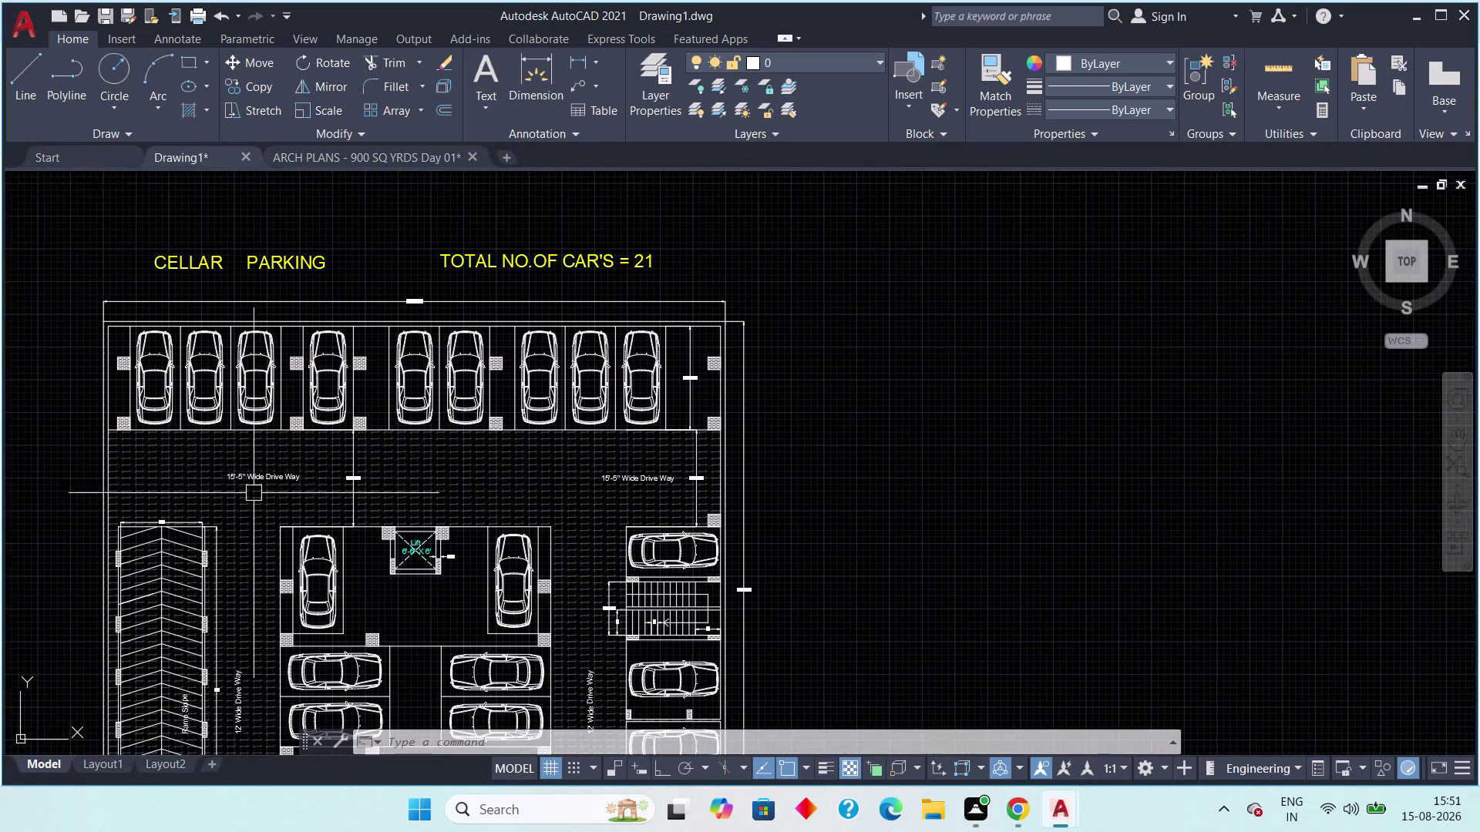
scroll(up, 3)
scroll(down, 3)
scroll(up, 3)
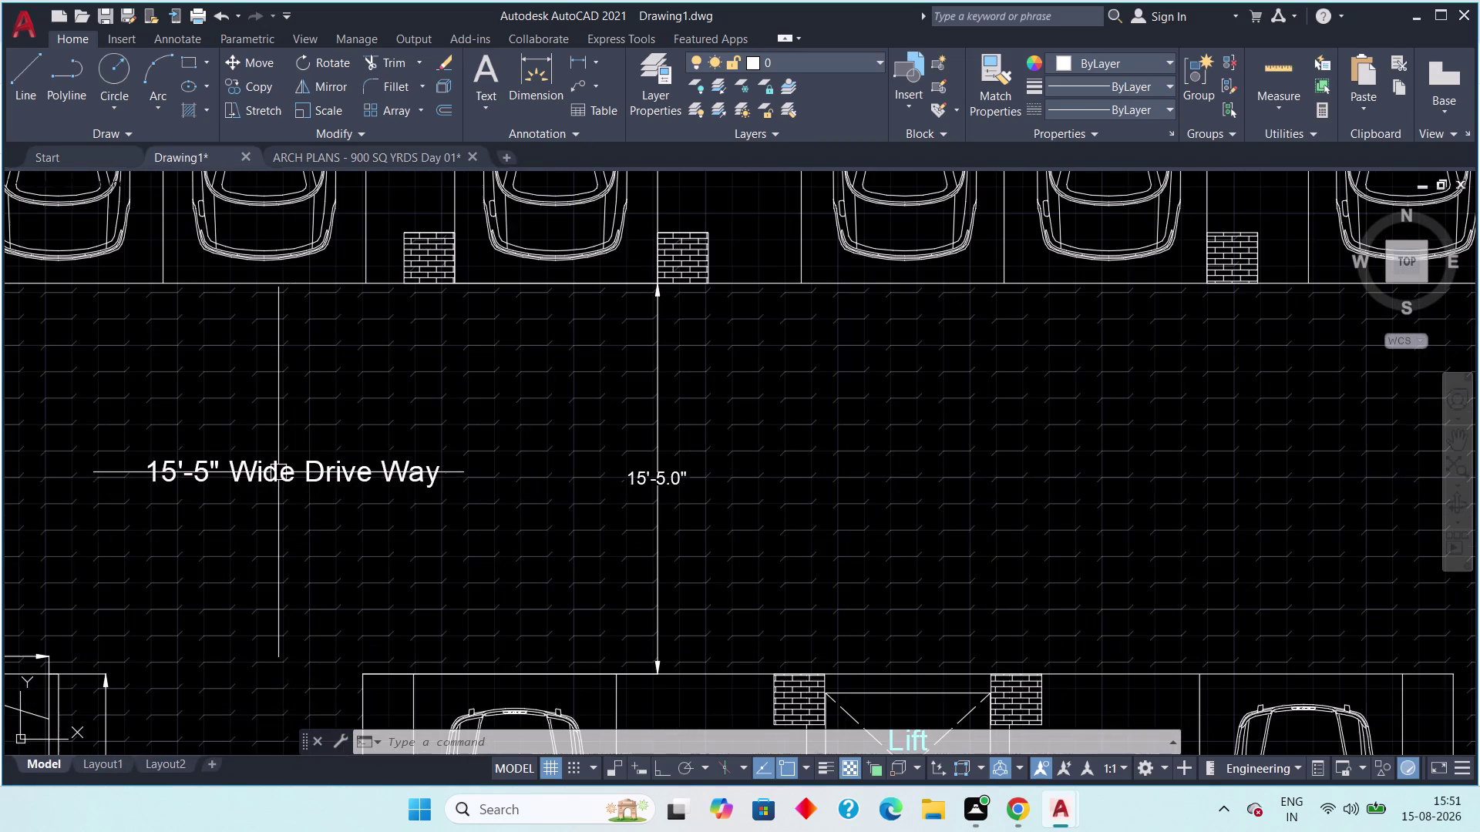
double_click(278, 472)
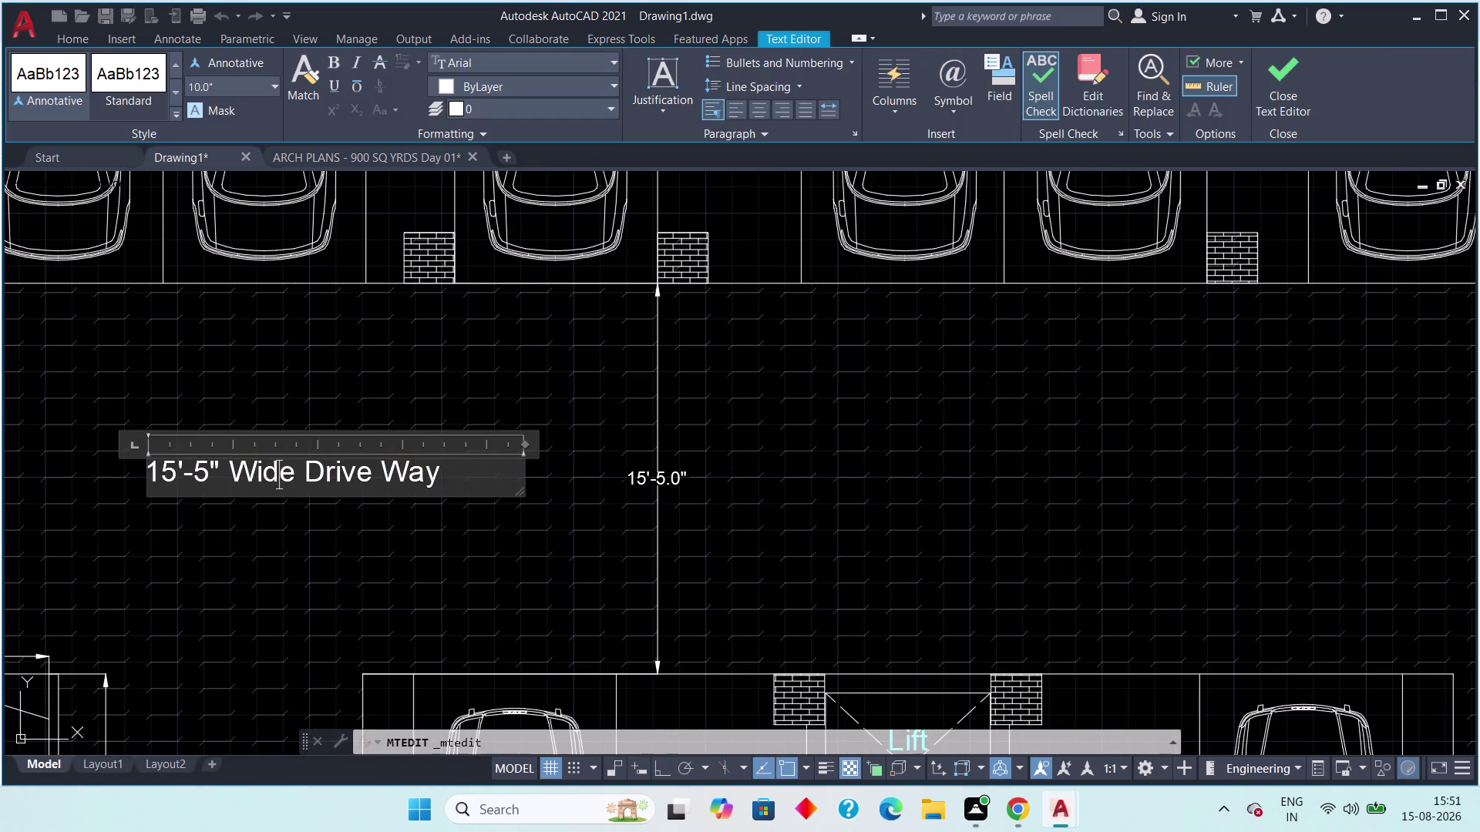
key(Escape)
scroll(down, 3)
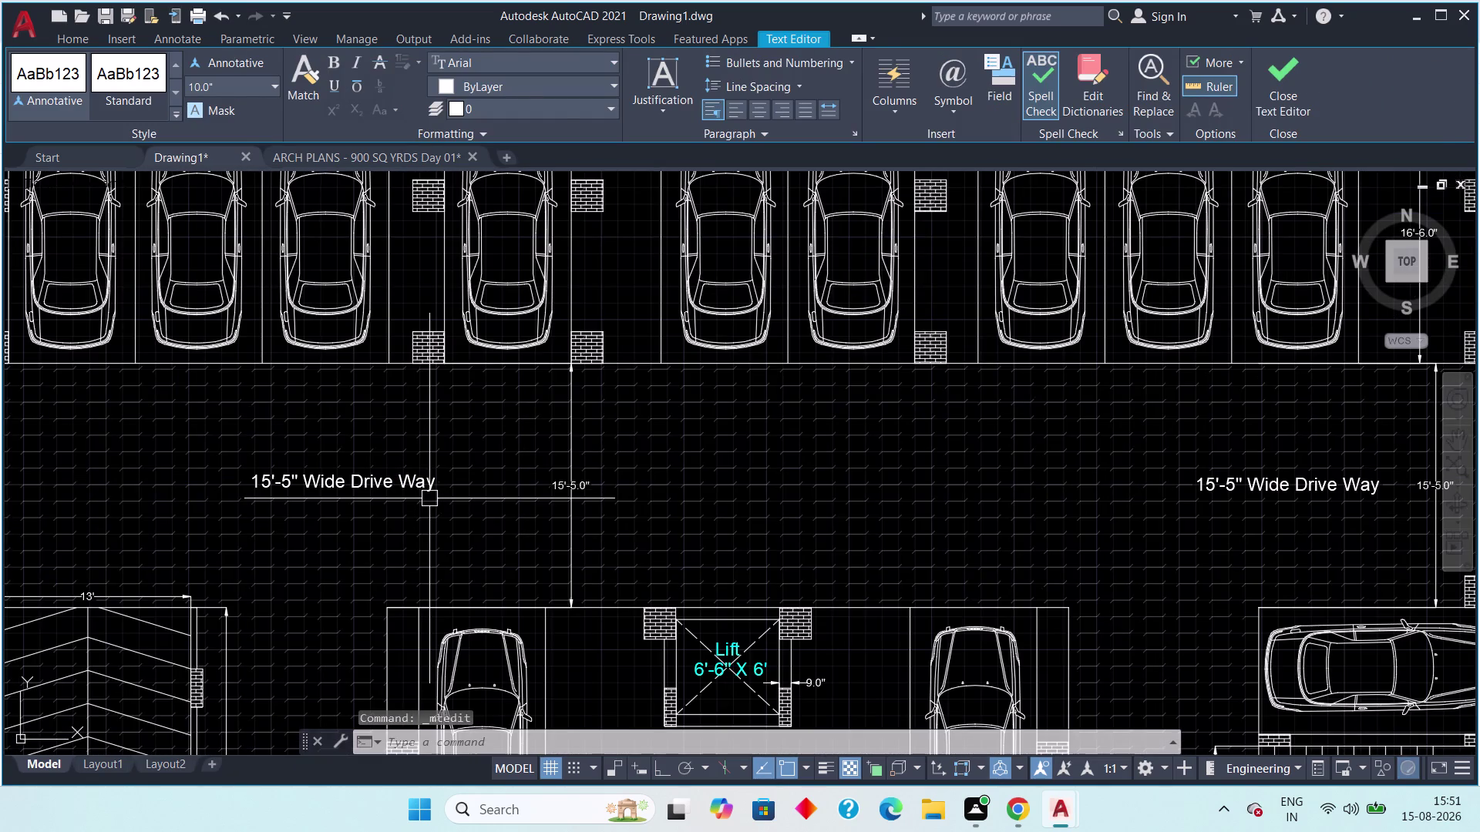
middle_drag(554, 508, 523, 466)
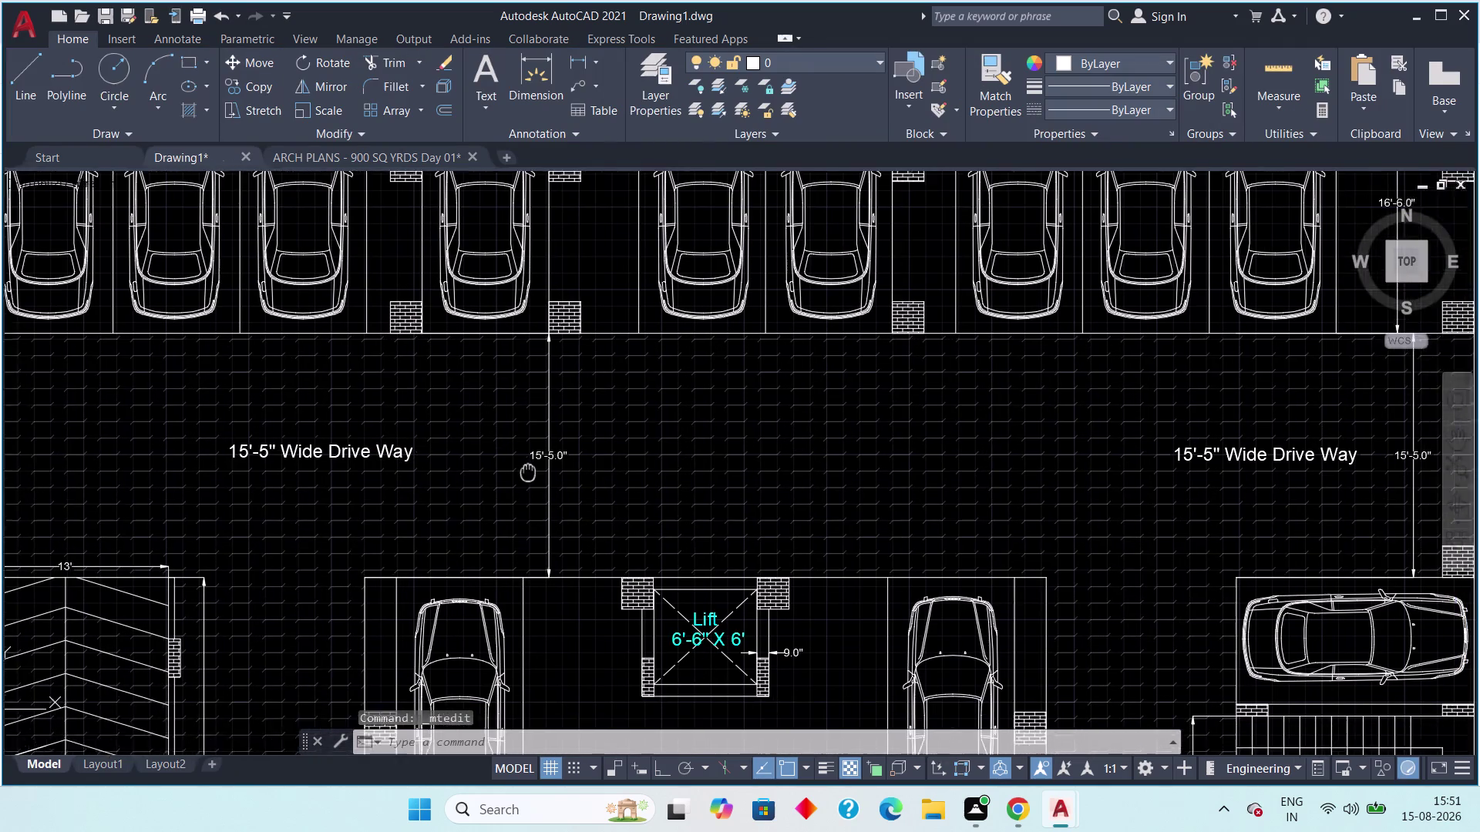
middle_drag(523, 465, 483, 433)
middle_drag(598, 613, 513, 492)
scroll(down, 3)
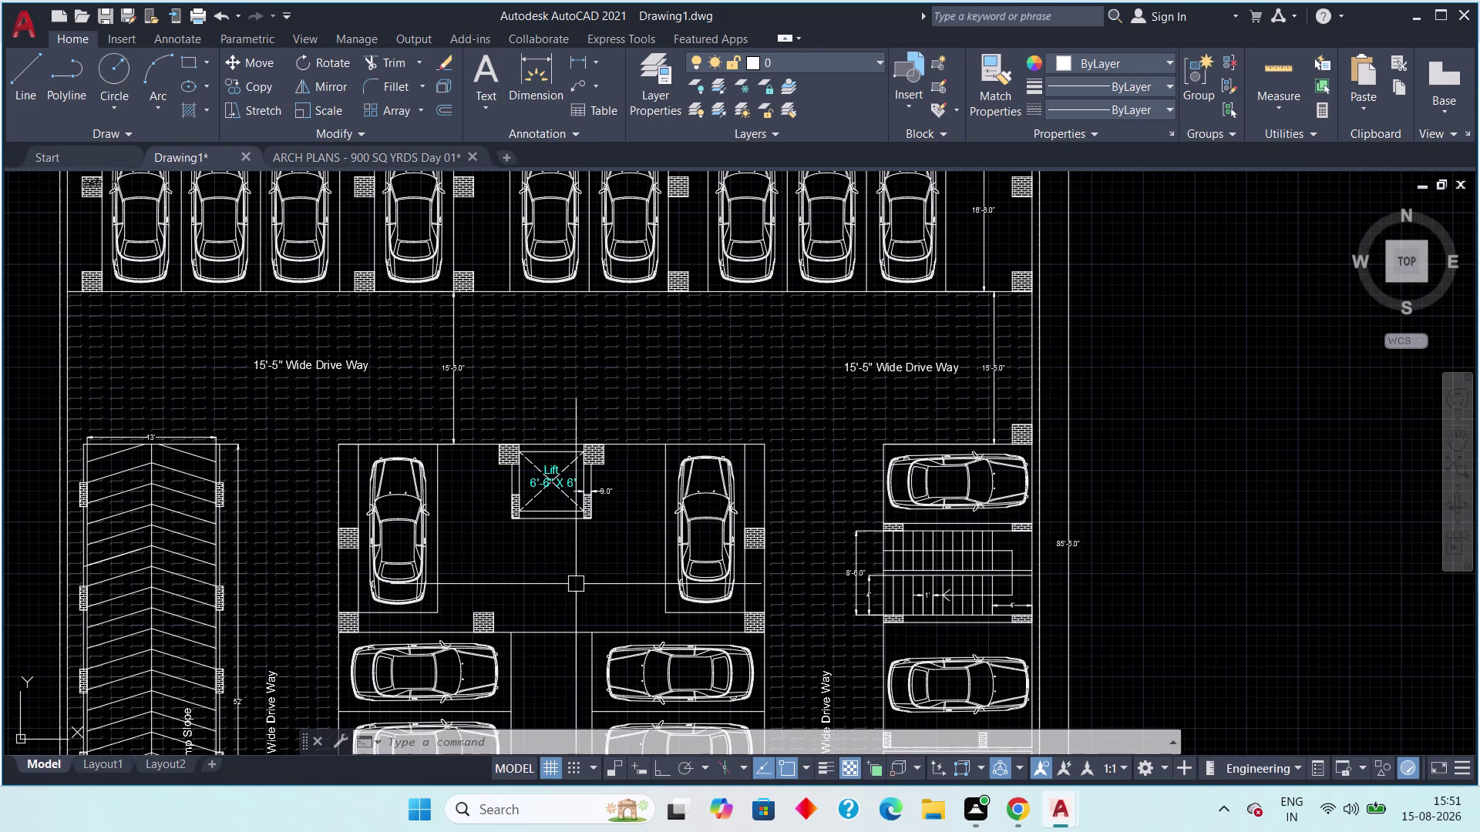
middle_drag(570, 576, 458, 621)
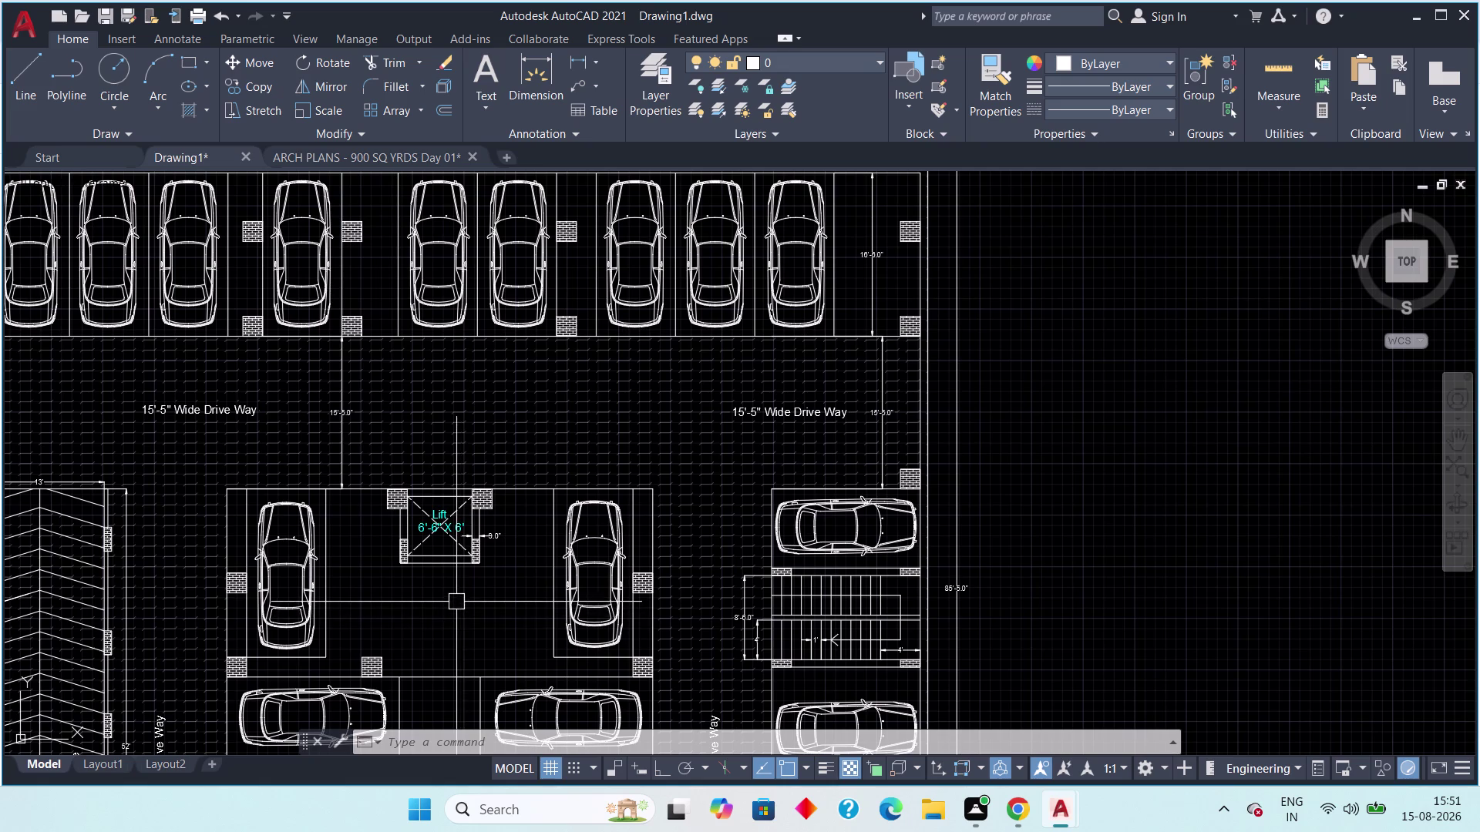
middle_drag(456, 609, 385, 614)
scroll(down, 3)
middle_drag(384, 624, 372, 473)
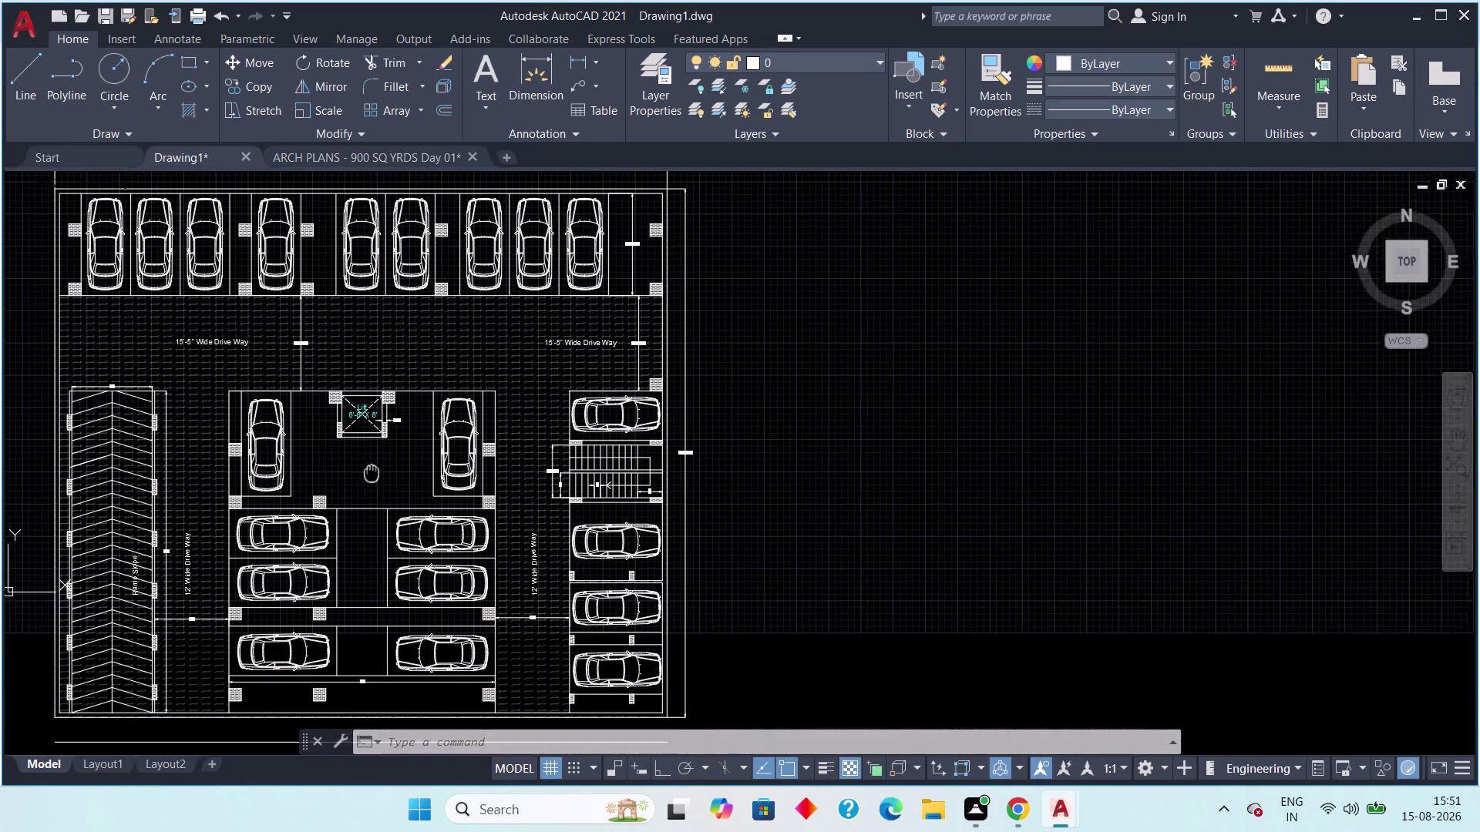
middle_drag(372, 474, 369, 438)
scroll(up, 3)
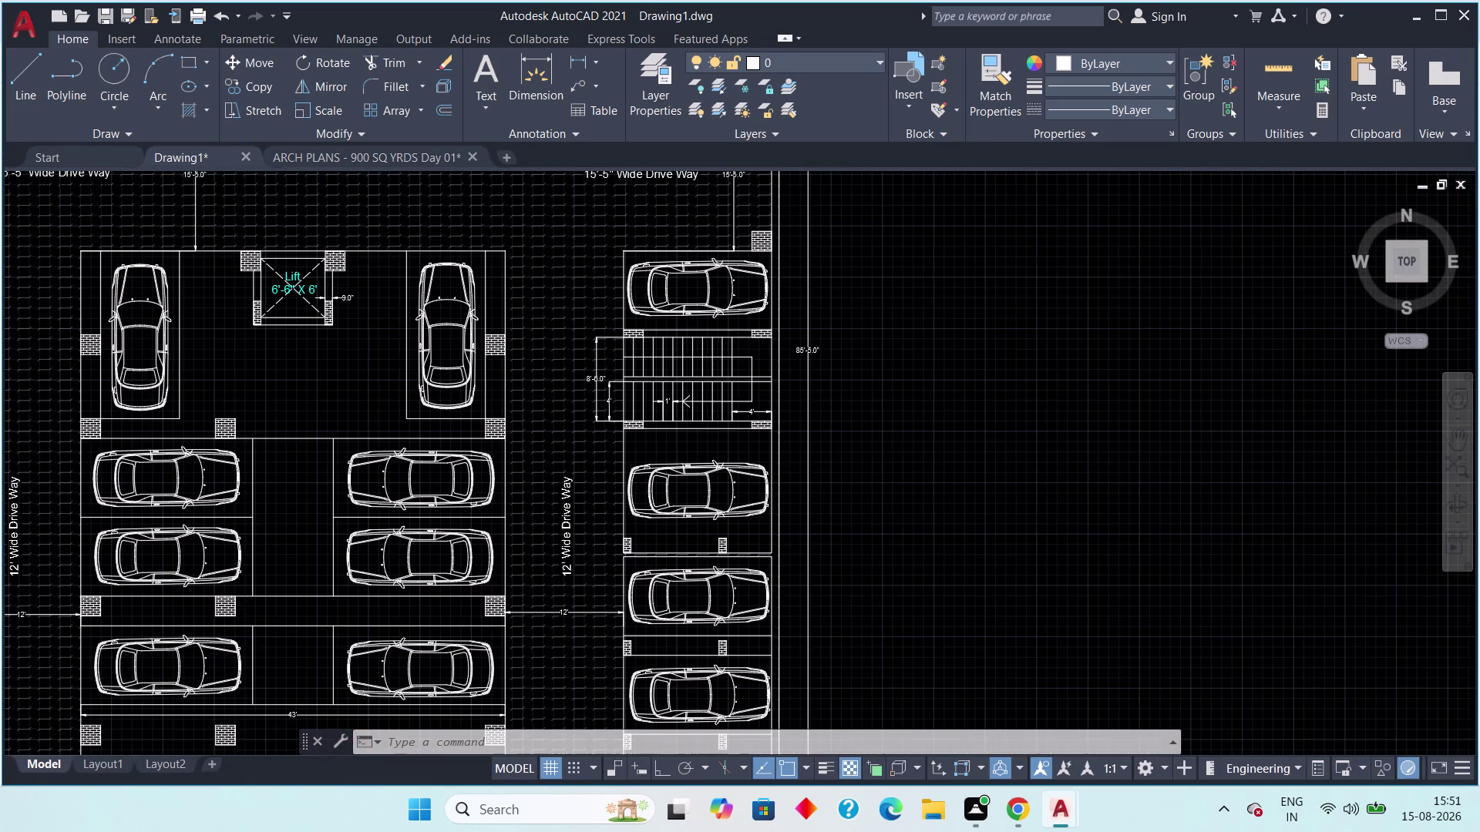
middle_drag(467, 526, 472, 488)
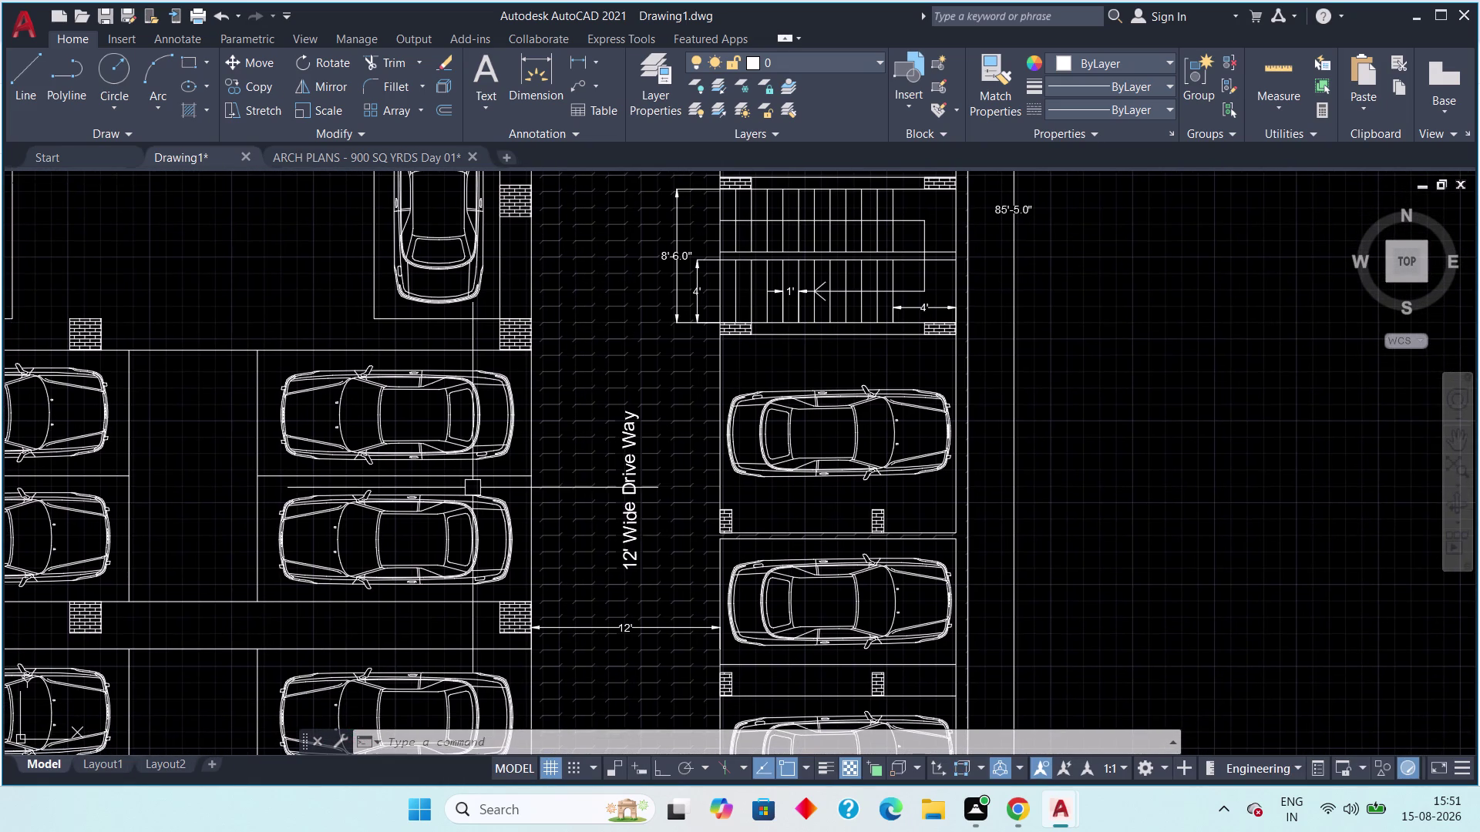
middle_drag(473, 495, 434, 514)
middle_drag(413, 548, 474, 451)
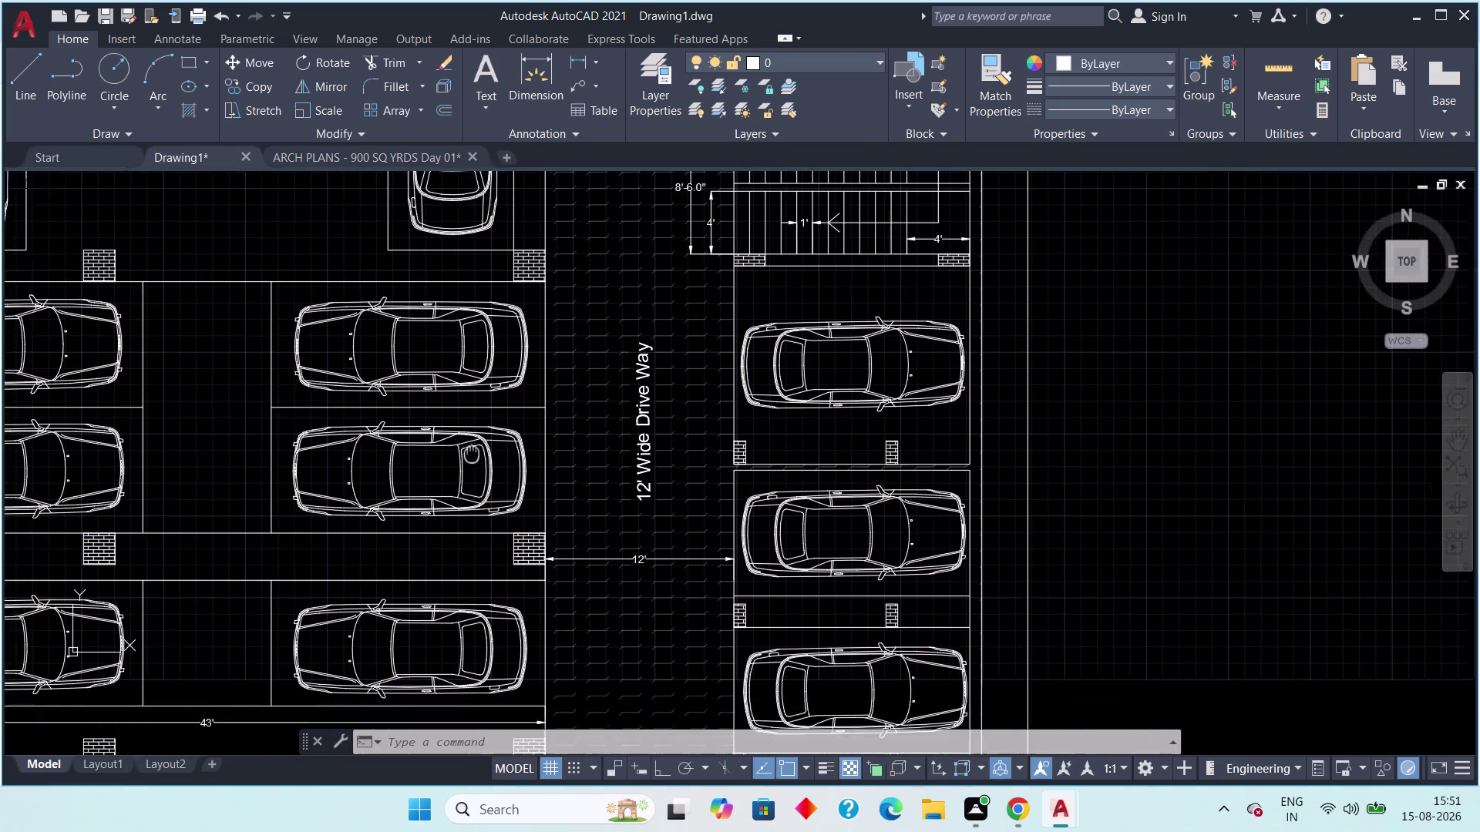
middle_drag(474, 451, 484, 443)
scroll(down, 3)
scroll(up, 3)
middle_drag(368, 571, 520, 566)
scroll(down, 3)
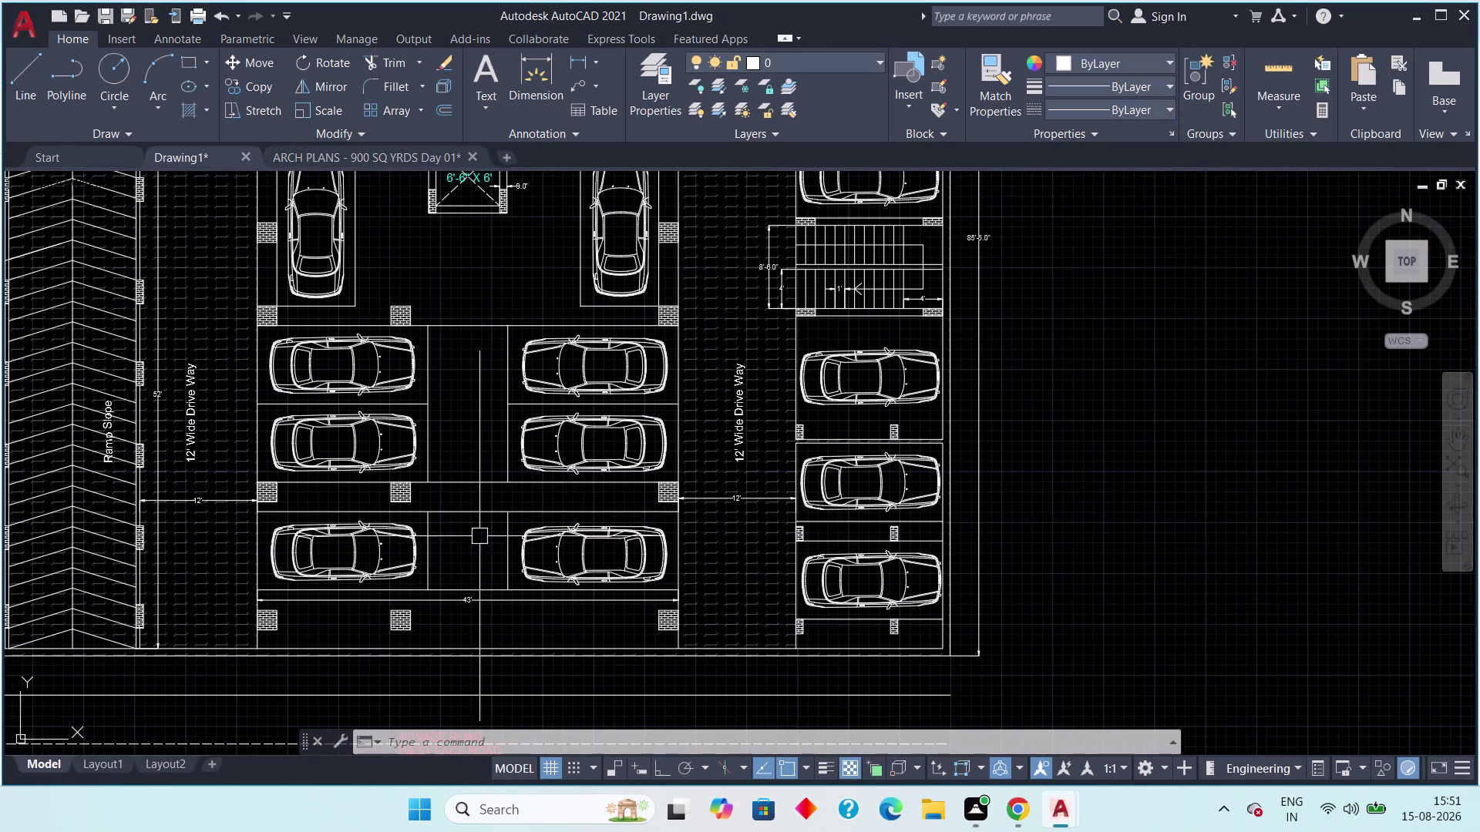
scroll(down, 3)
middle_drag(500, 537, 481, 565)
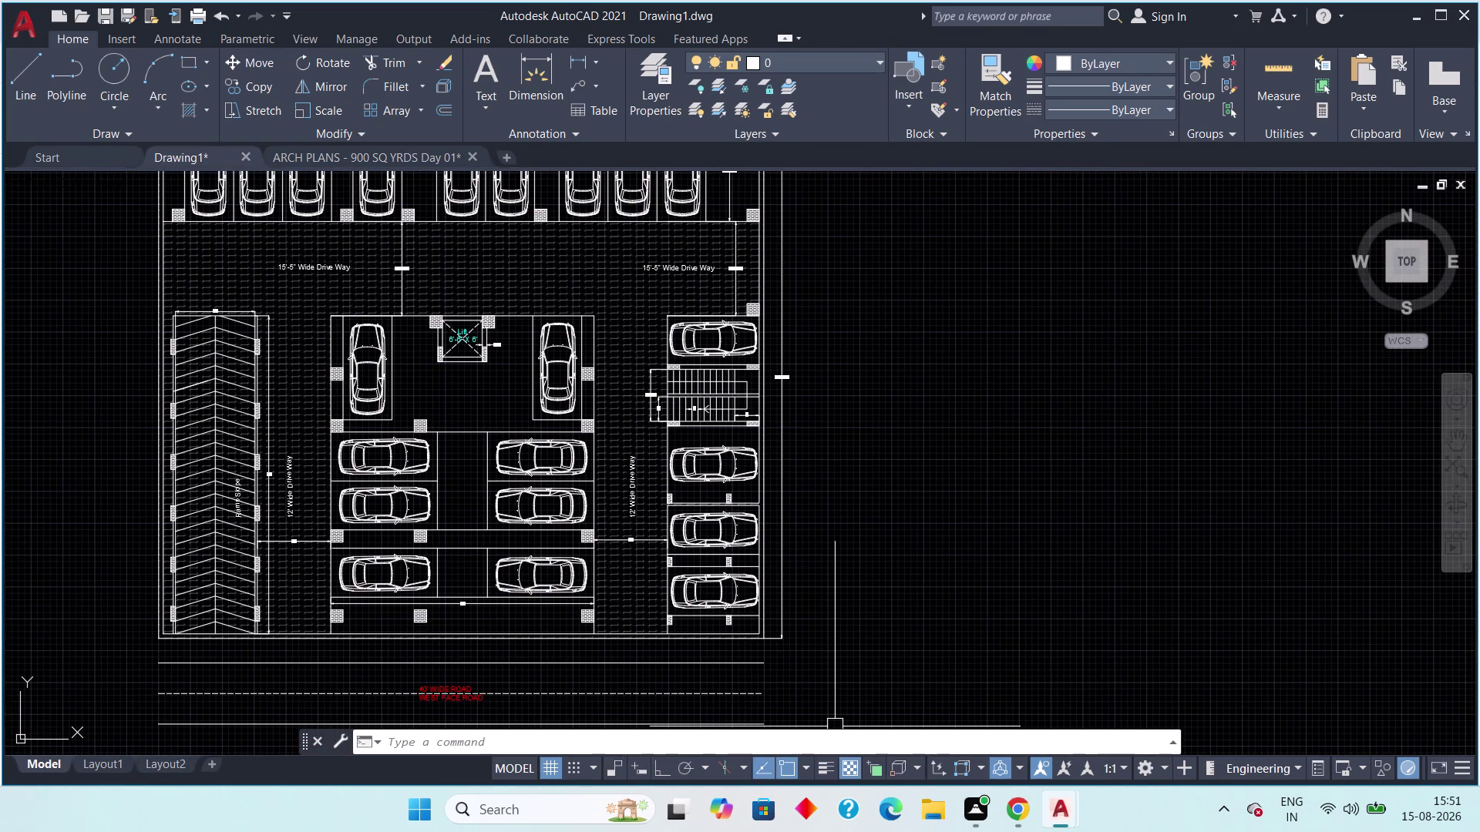